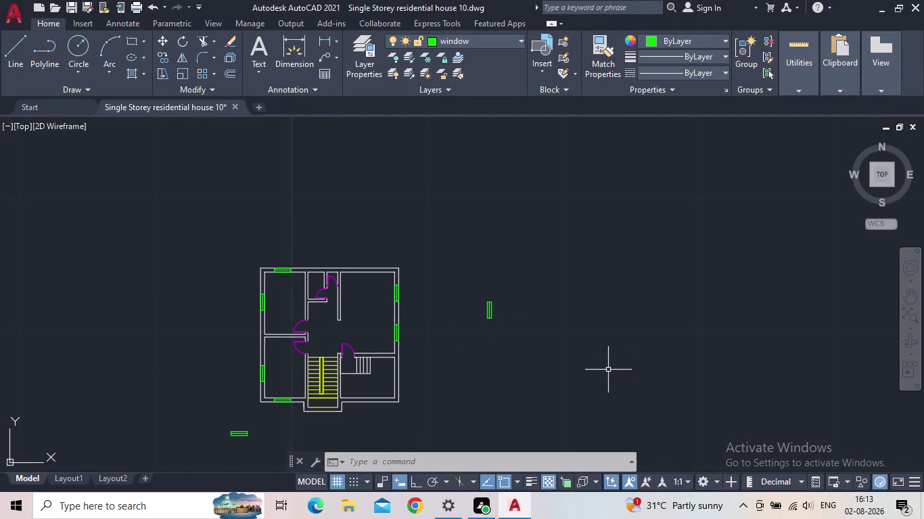
Pan and zoom to centre the house plan and bring the staircase into view.
scroll(down, 3)
middle_drag(611, 362, 646, 292)
scroll(up, 3)
scroll(up, 3)
middle_drag(525, 317, 531, 338)
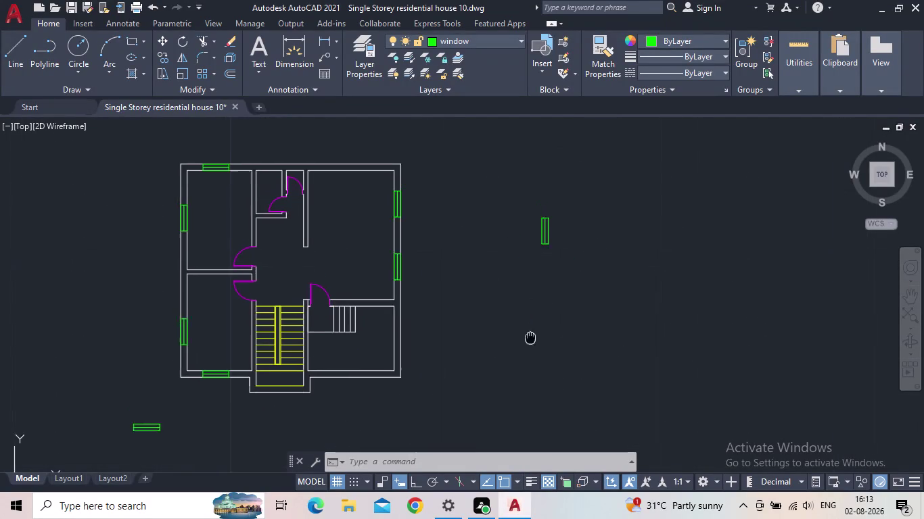
middle_drag(530, 339, 532, 383)
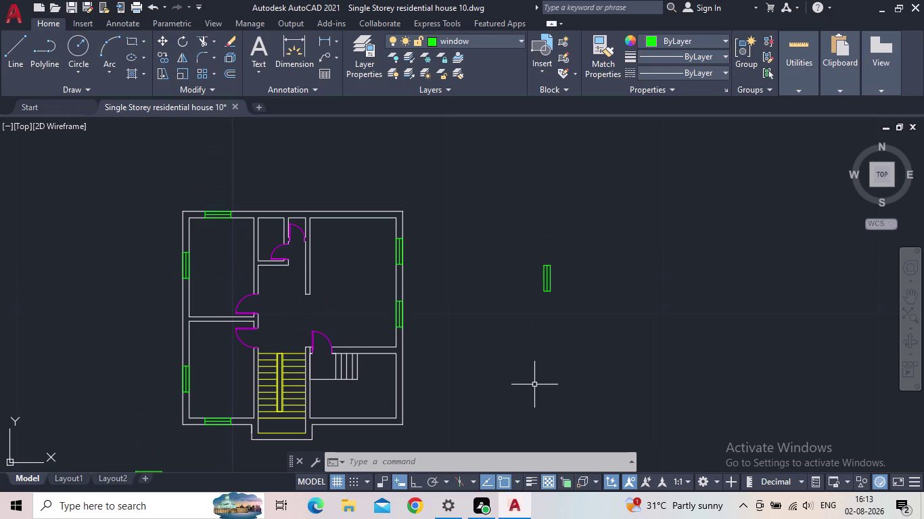
middle_drag(563, 373, 618, 346)
scroll(down, 3)
middle_drag(618, 345, 618, 345)
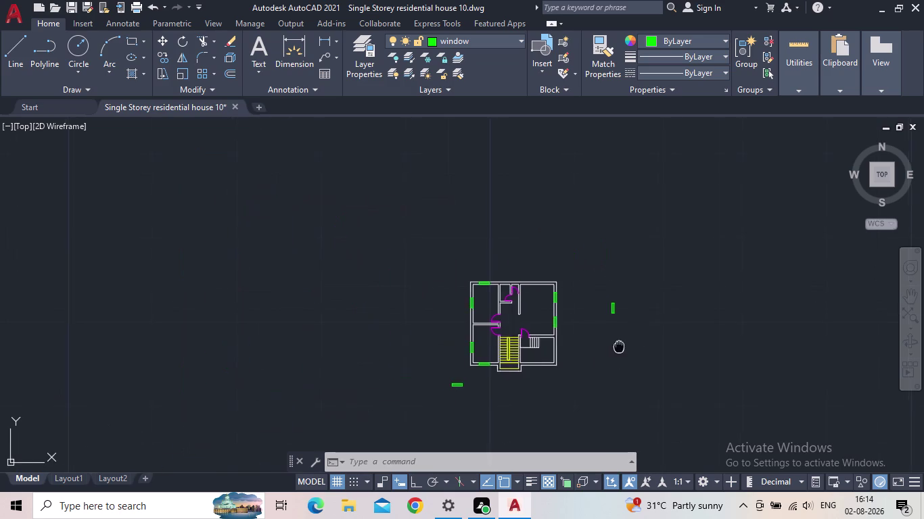
middle_drag(619, 345, 591, 358)
scroll(up, 3)
middle_drag(564, 366, 549, 337)
scroll(up, 3)
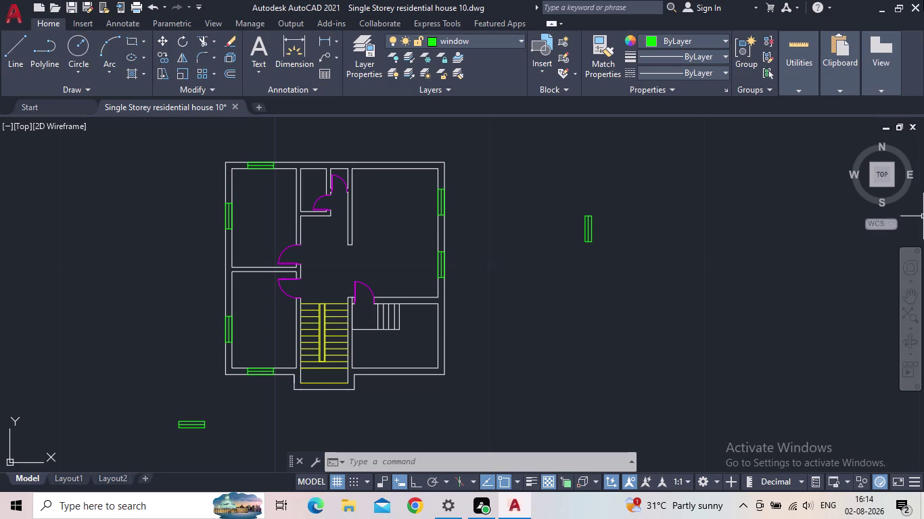
middle_drag(619, 345, 586, 323)
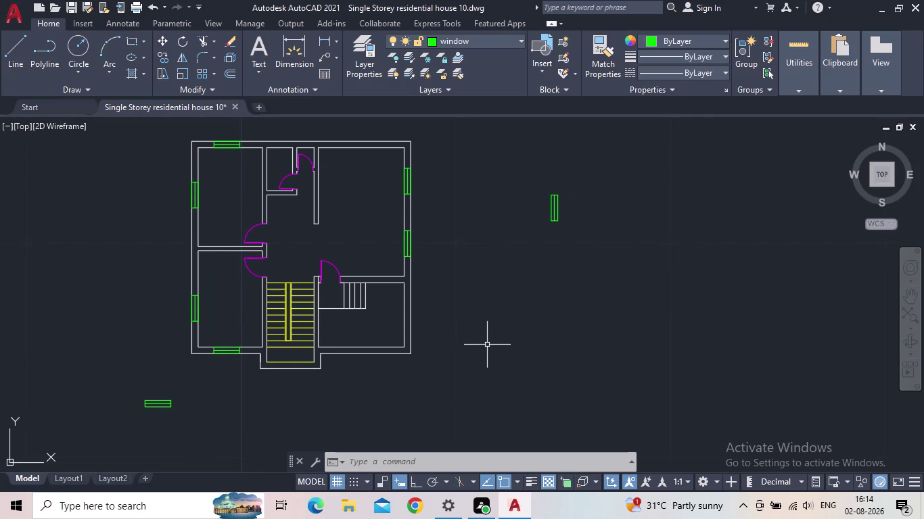
middle_drag(565, 351, 570, 331)
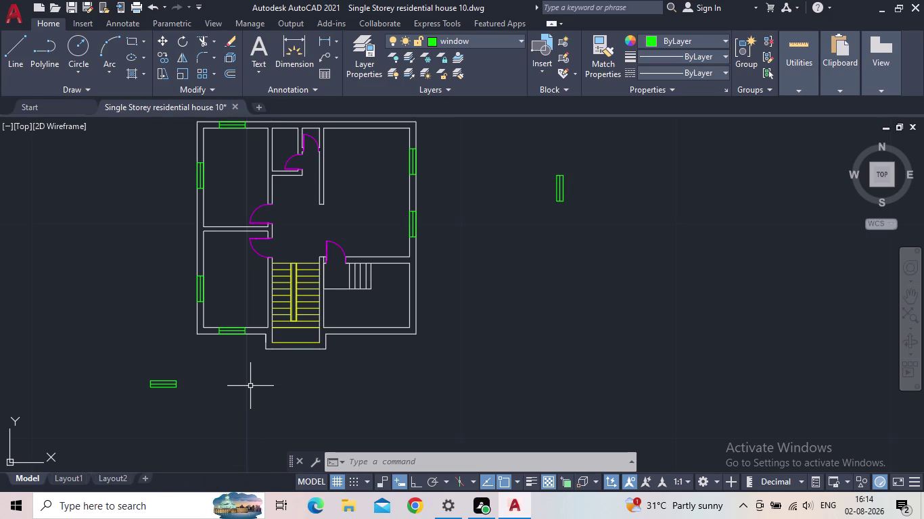
middle_drag(250, 388, 274, 387)
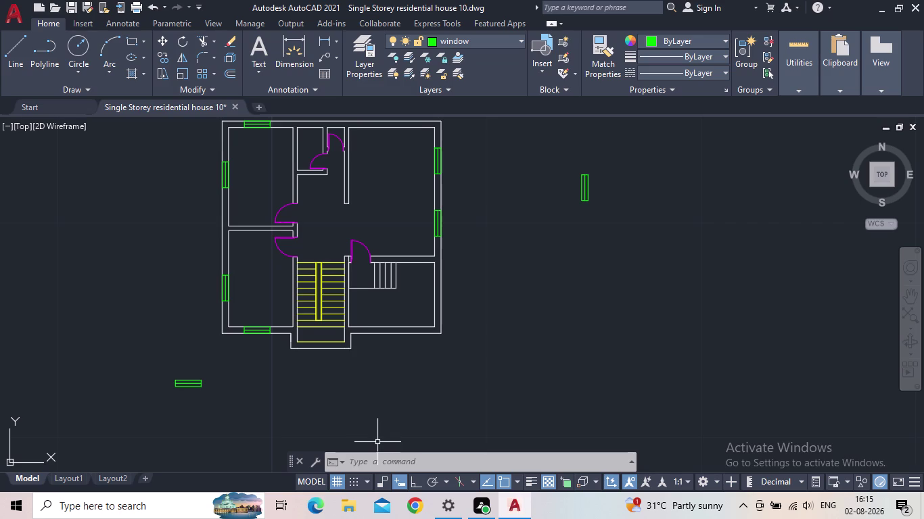
middle_drag(377, 442, 350, 403)
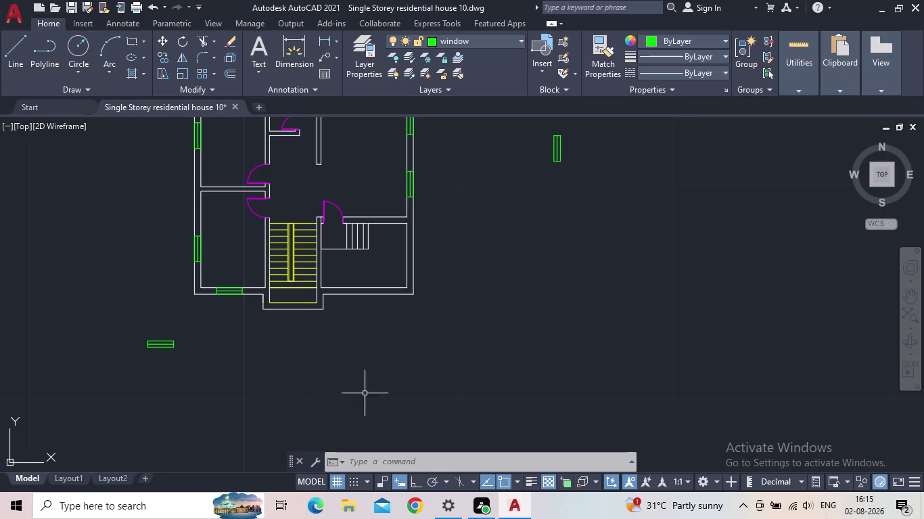
middle_drag(378, 384, 492, 370)
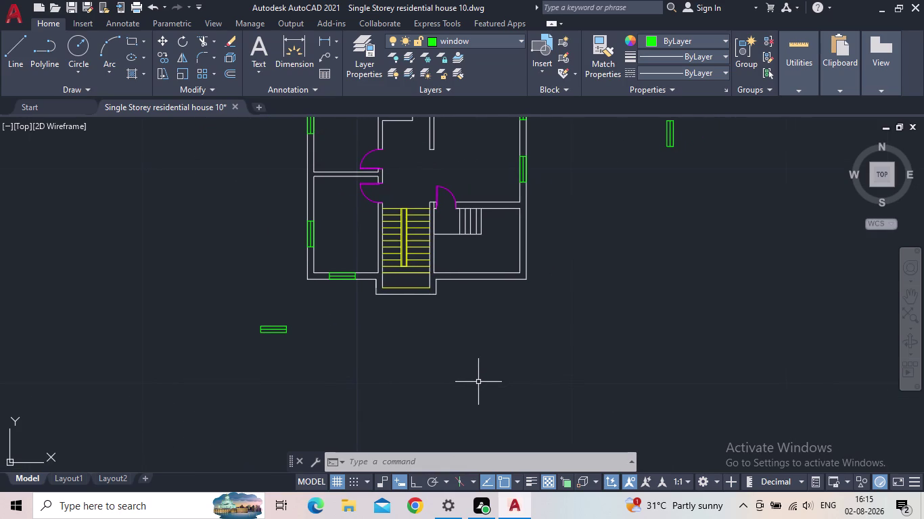
middle_drag(491, 365, 460, 402)
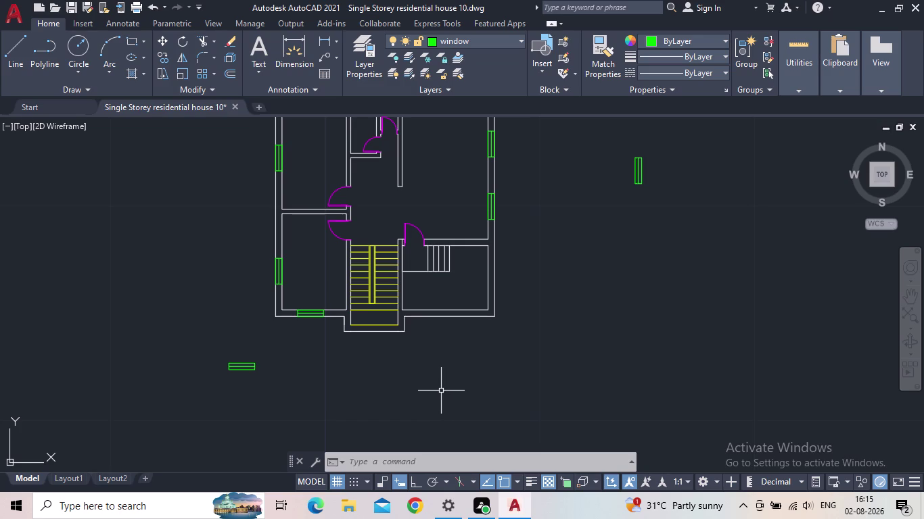
middle_drag(438, 391, 402, 406)
scroll(down, 3)
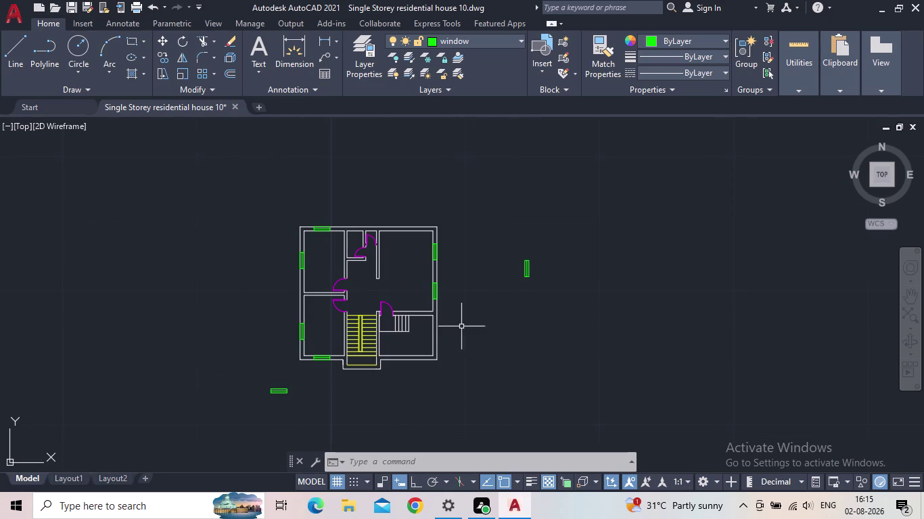
Pan between the staircase, its nearby rooms and the whole house plan.
middle_drag(473, 326, 421, 338)
scroll(up, 3)
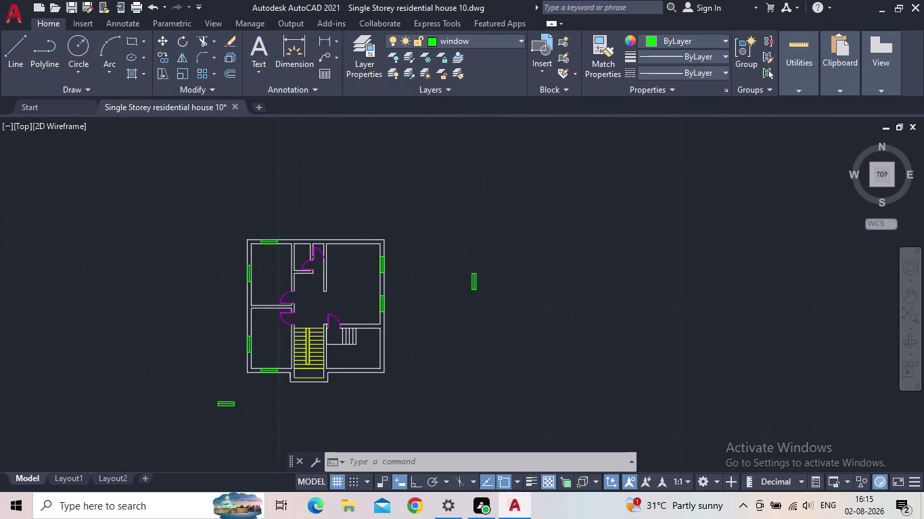
middle_drag(441, 311, 585, 269)
scroll(up, 3)
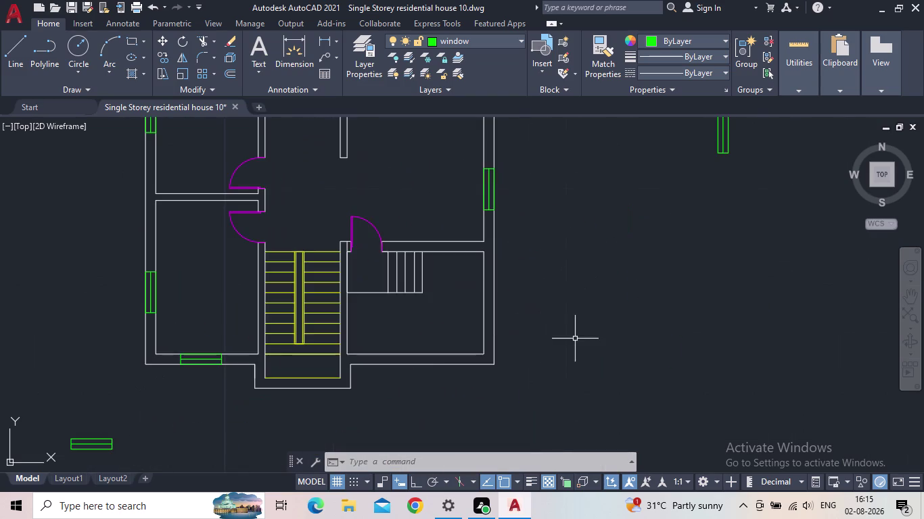
scroll(down, 3)
middle_drag(574, 339, 505, 341)
scroll(up, 3)
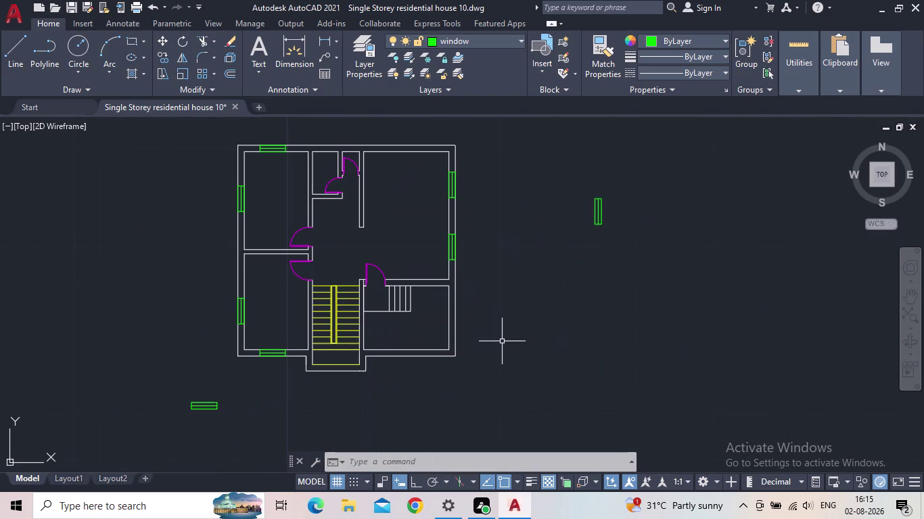
middle_drag(501, 342, 459, 348)
middle_drag(498, 338, 487, 342)
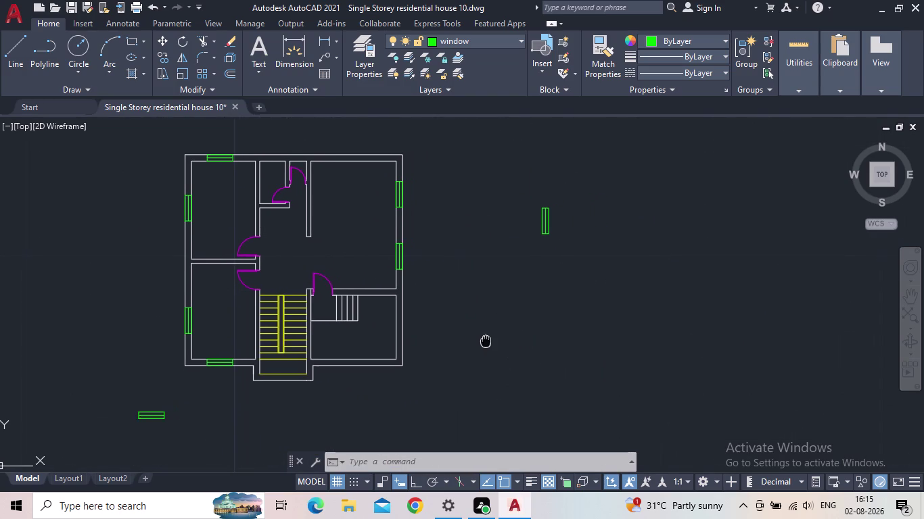
middle_drag(487, 342, 473, 339)
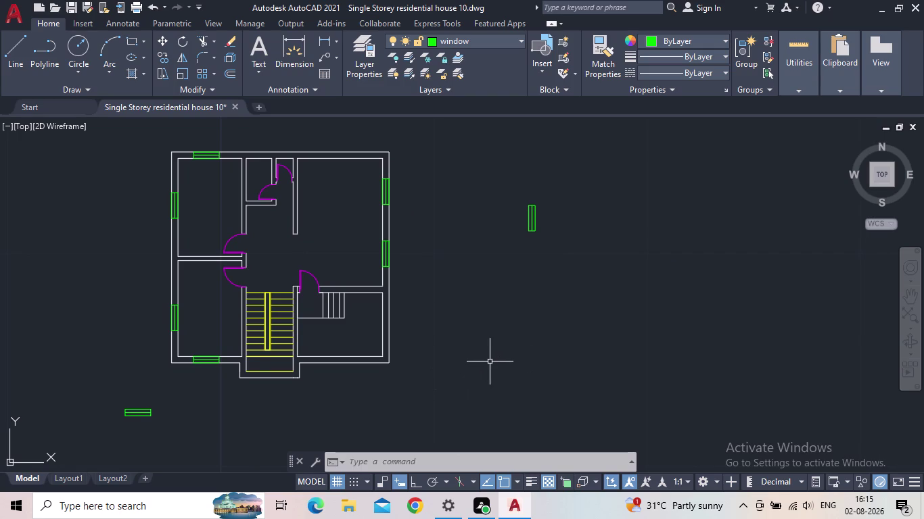
middle_drag(485, 369, 569, 354)
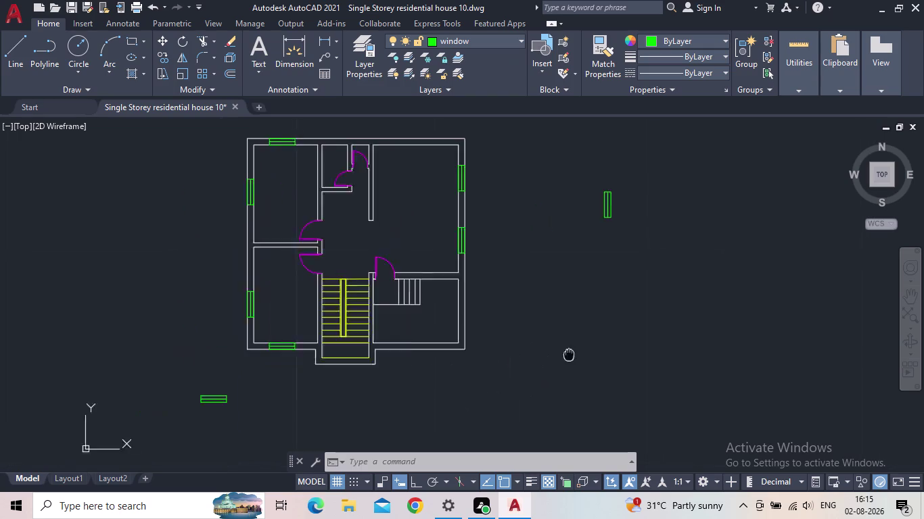
middle_drag(568, 354, 591, 362)
scroll(up, 3)
middle_drag(501, 386, 565, 424)
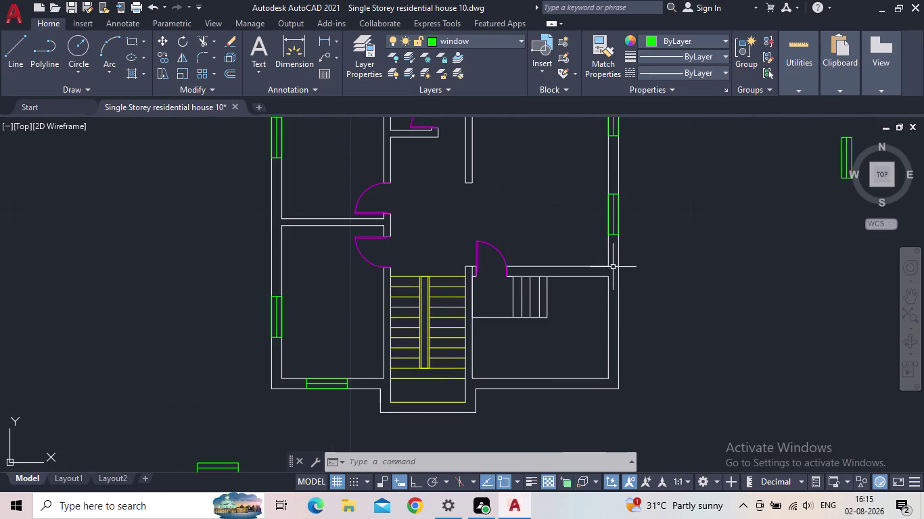
scroll(down, 3)
middle_drag(600, 283, 525, 307)
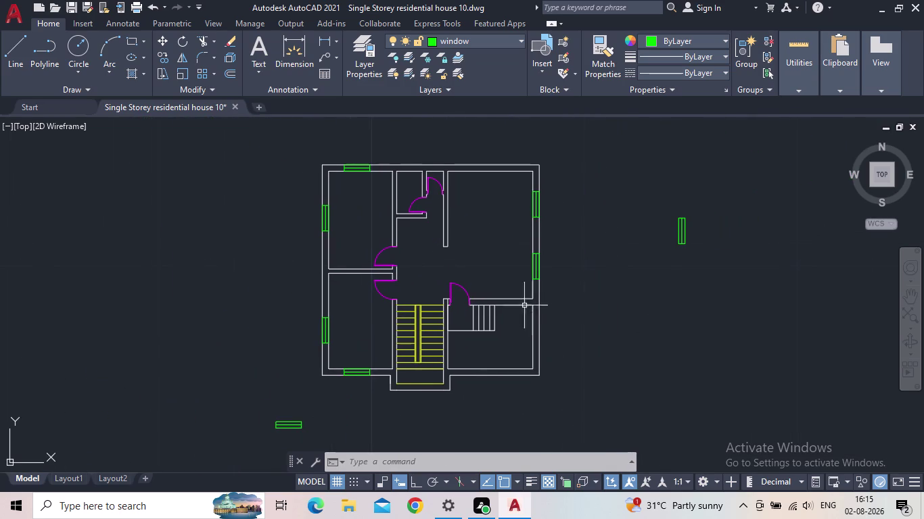
middle_drag(620, 288, 564, 285)
middle_drag(616, 294, 613, 326)
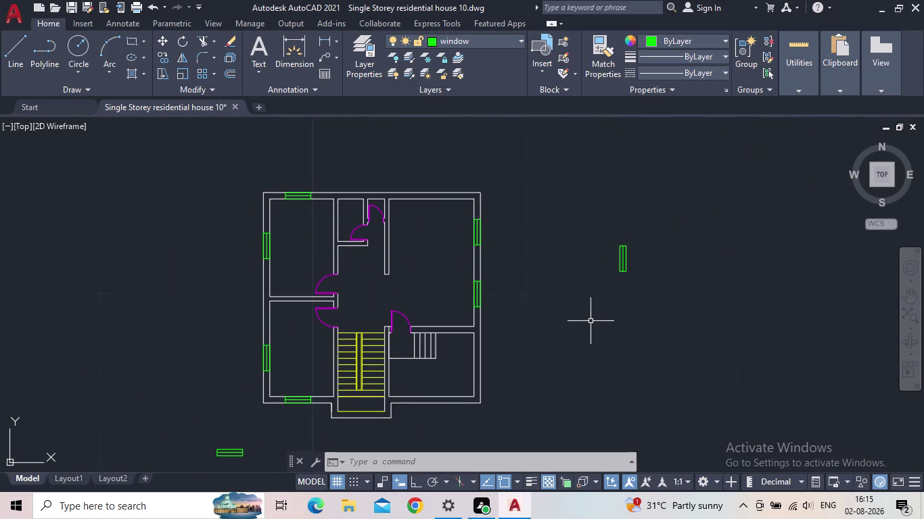
scroll(down, 3)
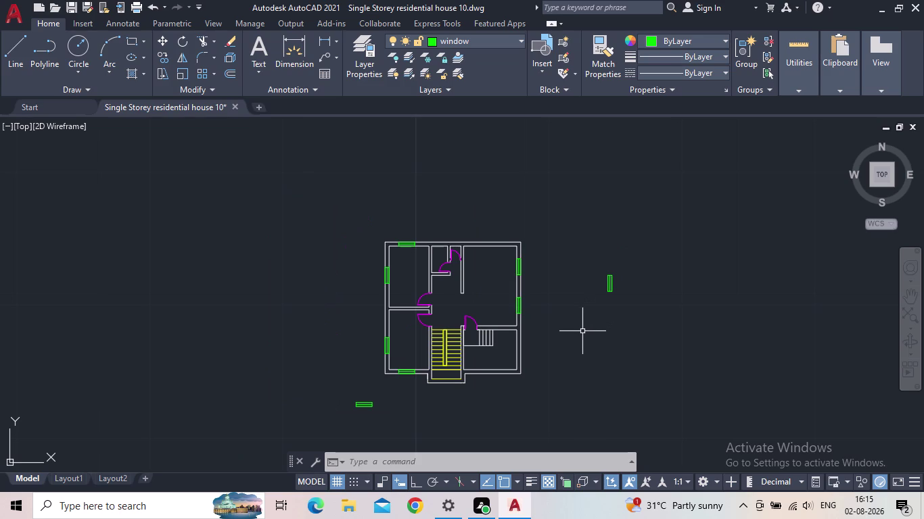
Reposition the view to show empty space beside the plan and start the Rectangle tool.
middle_drag(582, 331, 542, 329)
scroll(up, 3)
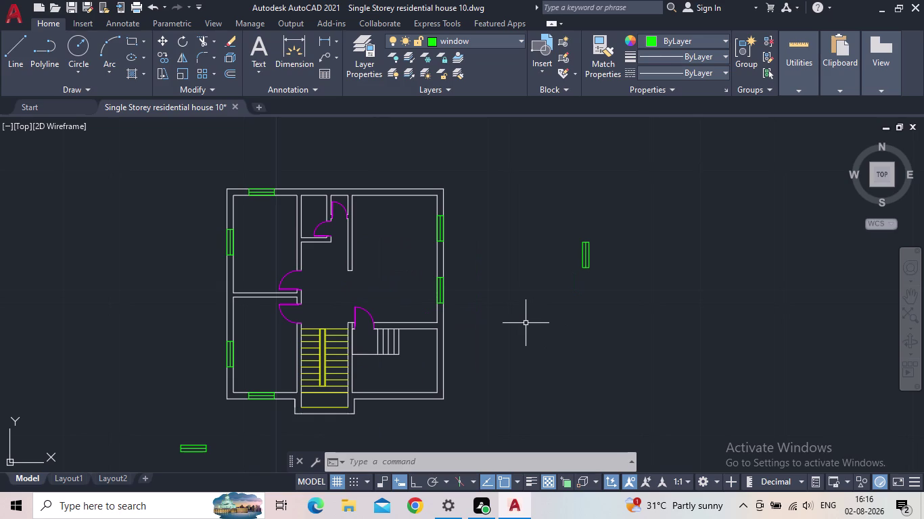
middle_drag(526, 324, 476, 363)
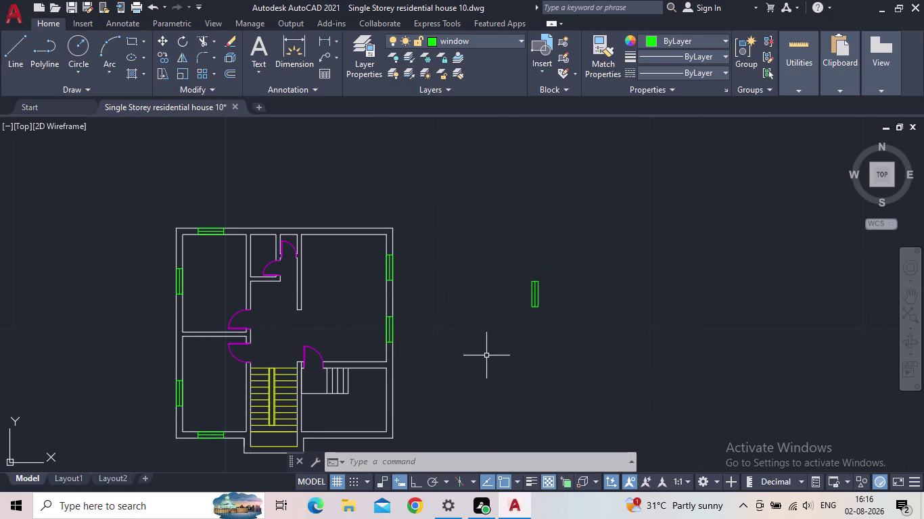
middle_drag(527, 375, 559, 303)
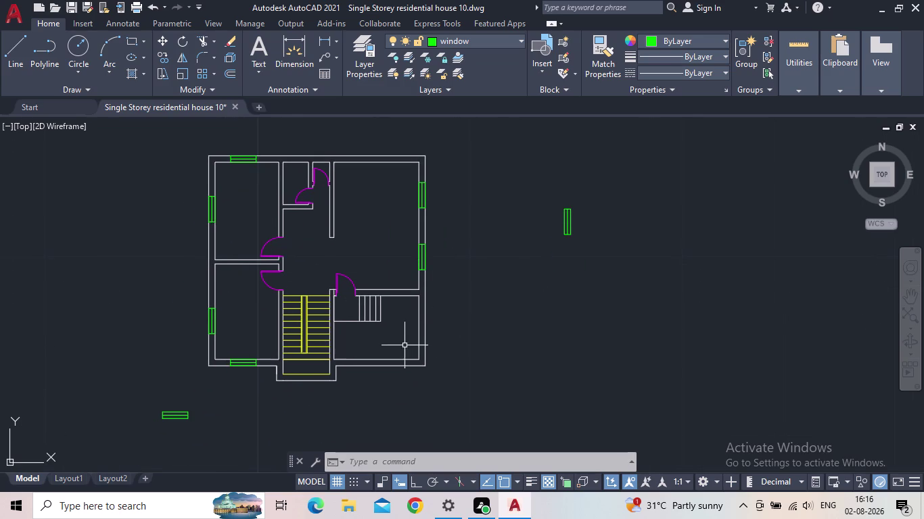
scroll(up, 3)
scroll(up, 3)
middle_drag(393, 343, 460, 298)
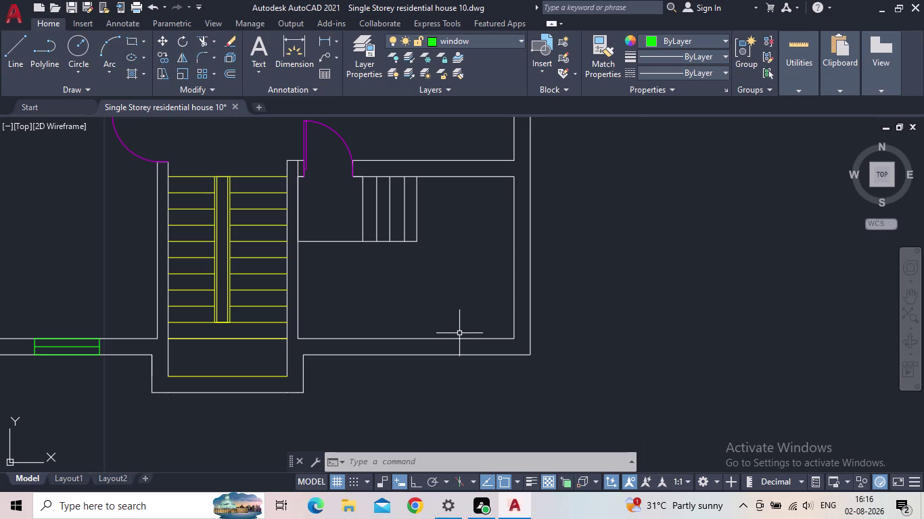
middle_drag(553, 334, 628, 325)
scroll(down, 3)
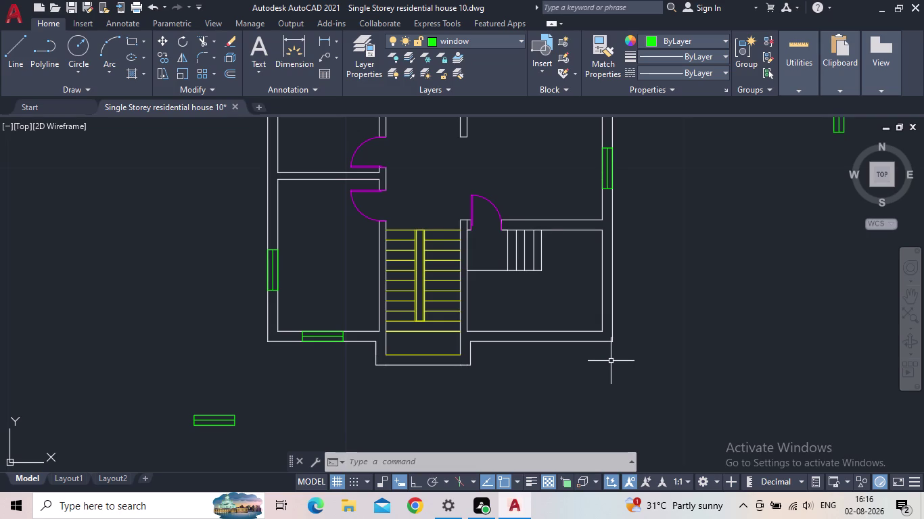
middle_drag(611, 364, 566, 381)
scroll(down, 3)
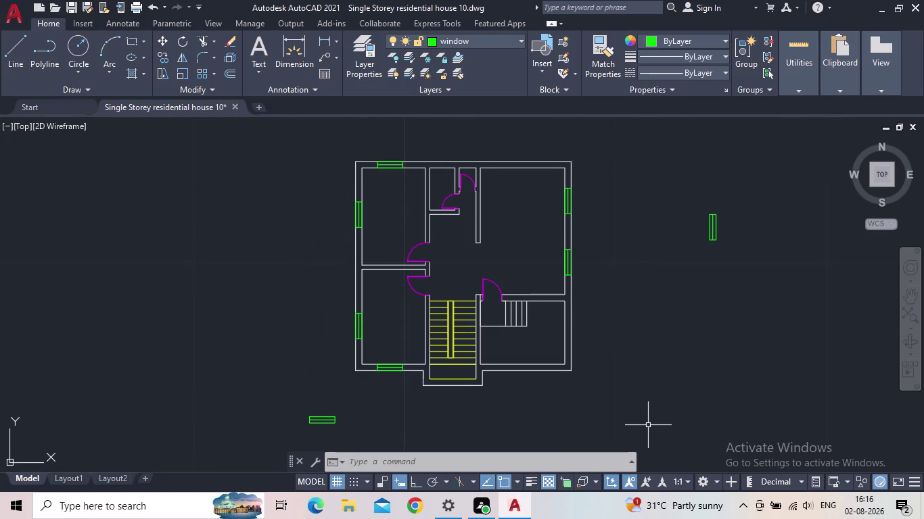
middle_drag(645, 424, 612, 377)
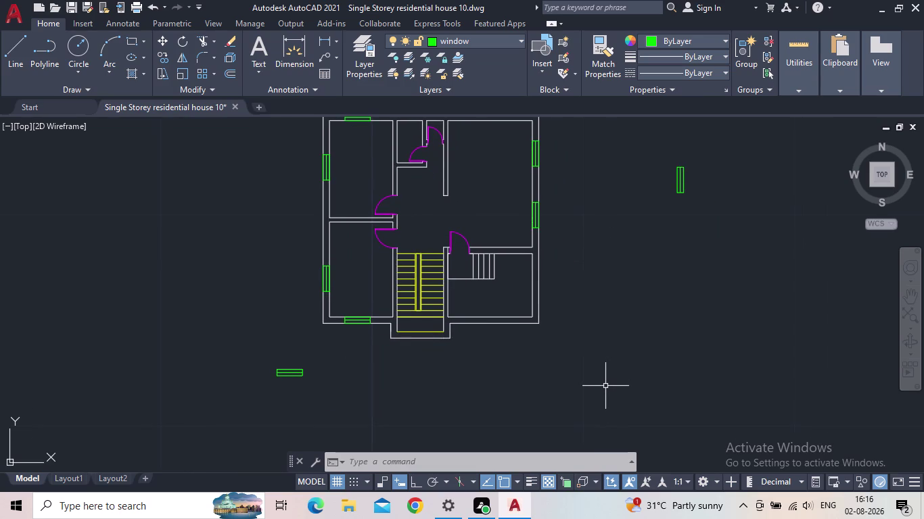
middle_drag(607, 386, 605, 368)
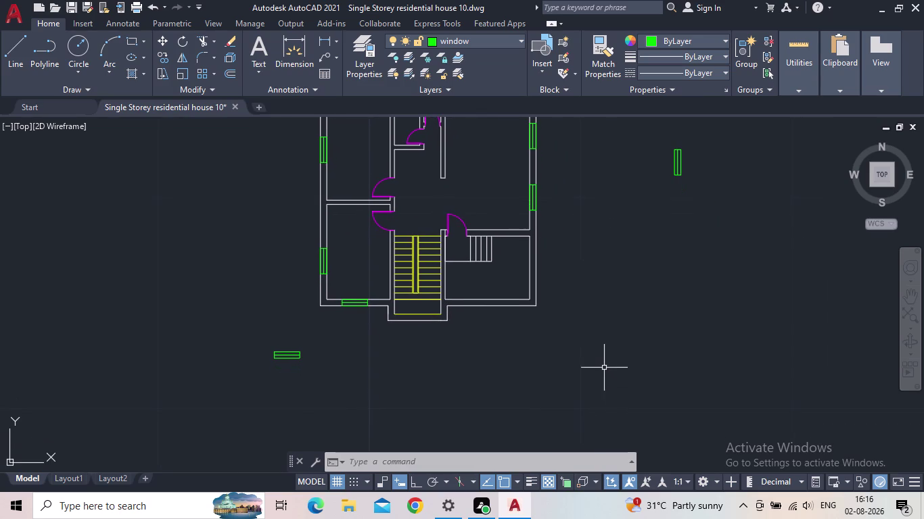
middle_drag(673, 404, 524, 394)
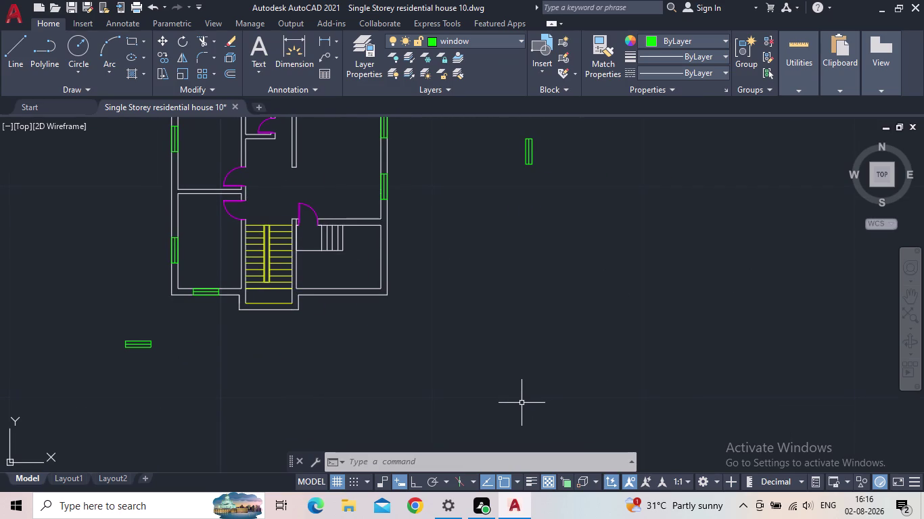
middle_drag(521, 404, 500, 418)
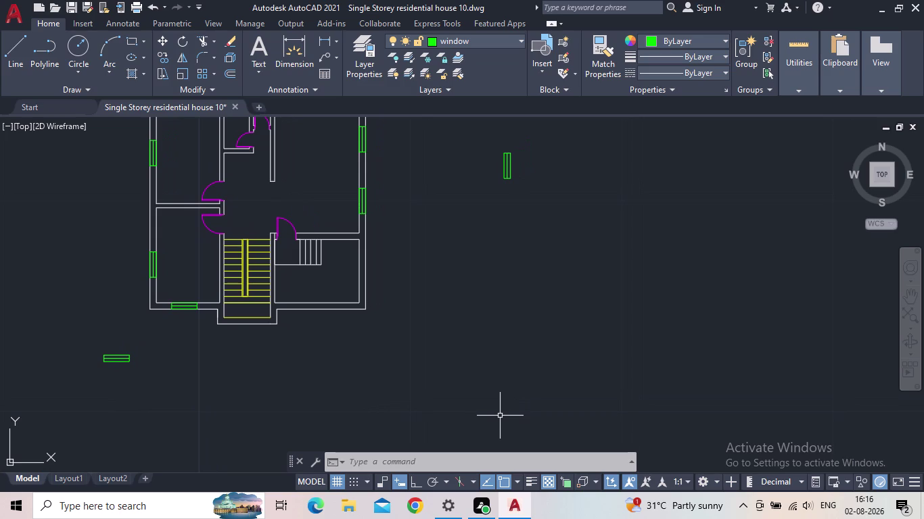
middle_drag(497, 417, 464, 425)
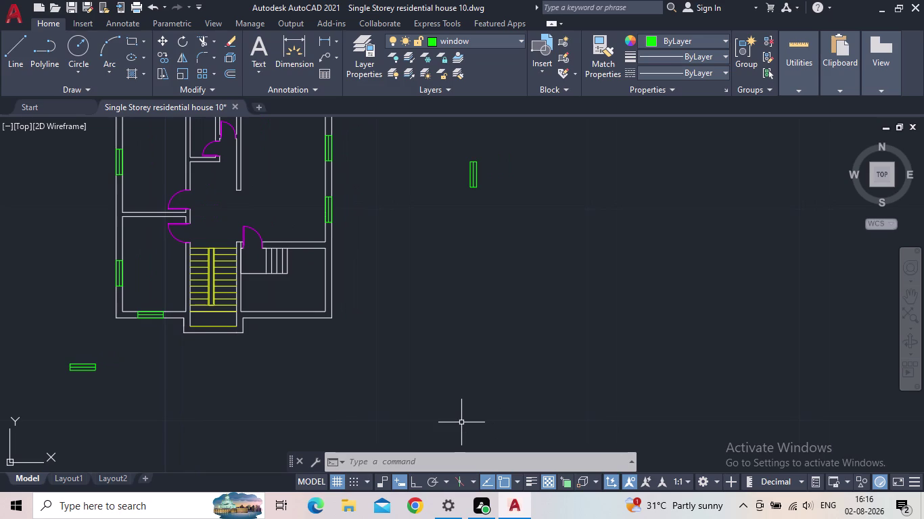
middle_drag(462, 429, 432, 450)
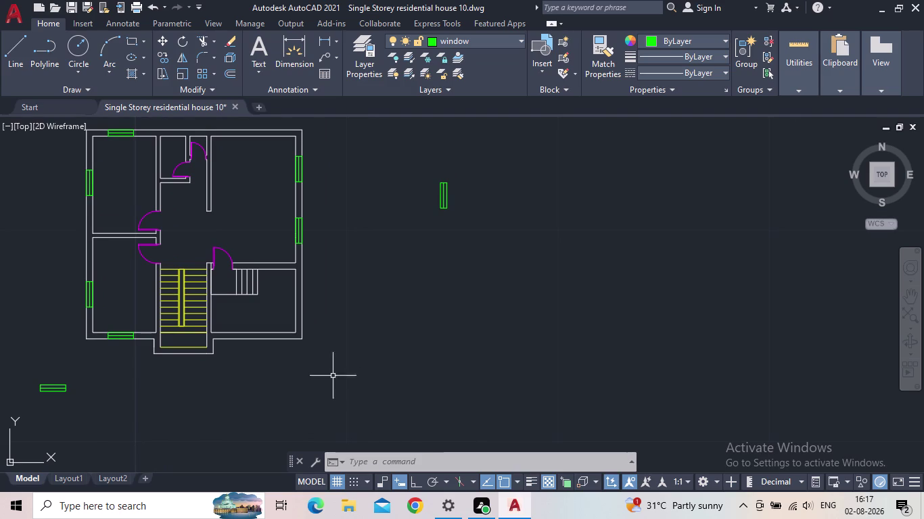
middle_drag(330, 380, 376, 376)
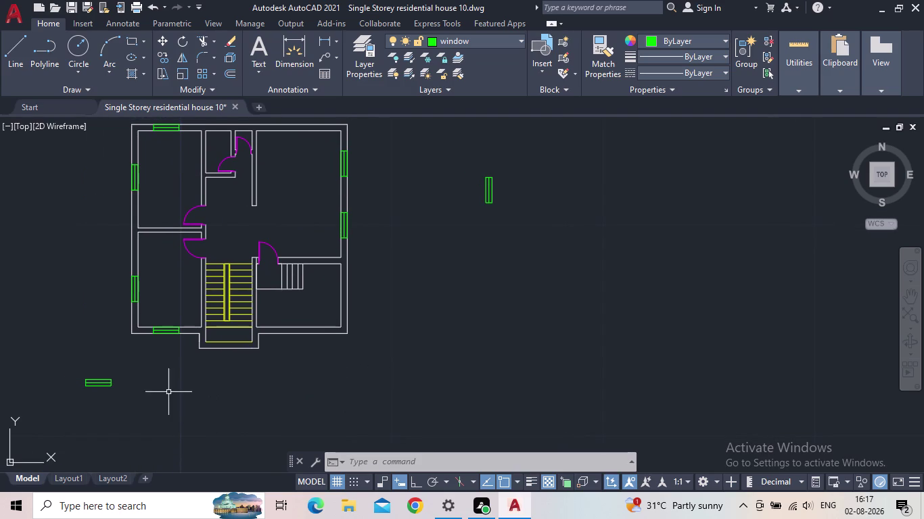
middle_drag(167, 392, 182, 437)
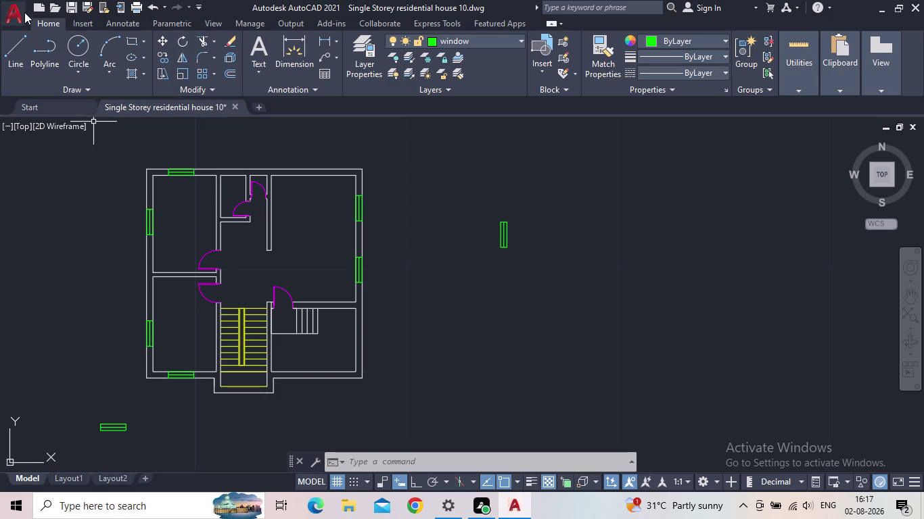
click(134, 42)
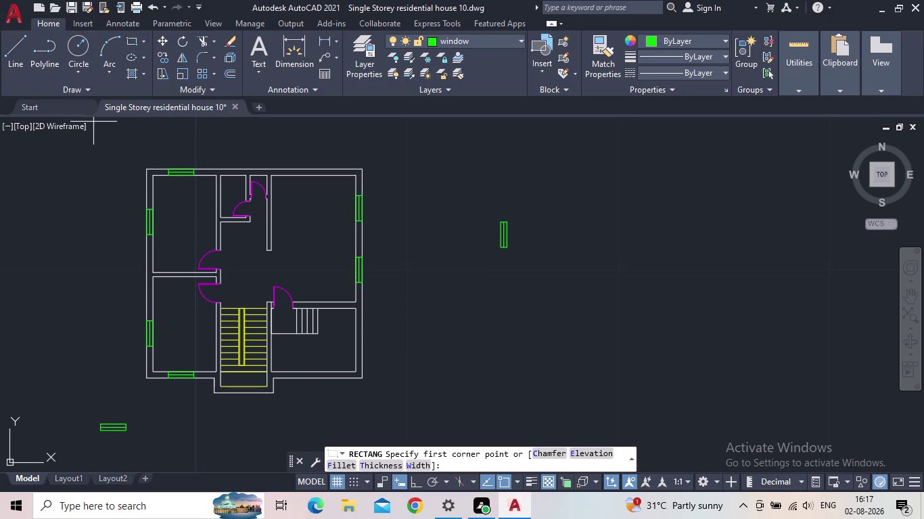
Draw a 0.30 by 0.60 rectangle beside the house plan.
click(472, 269)
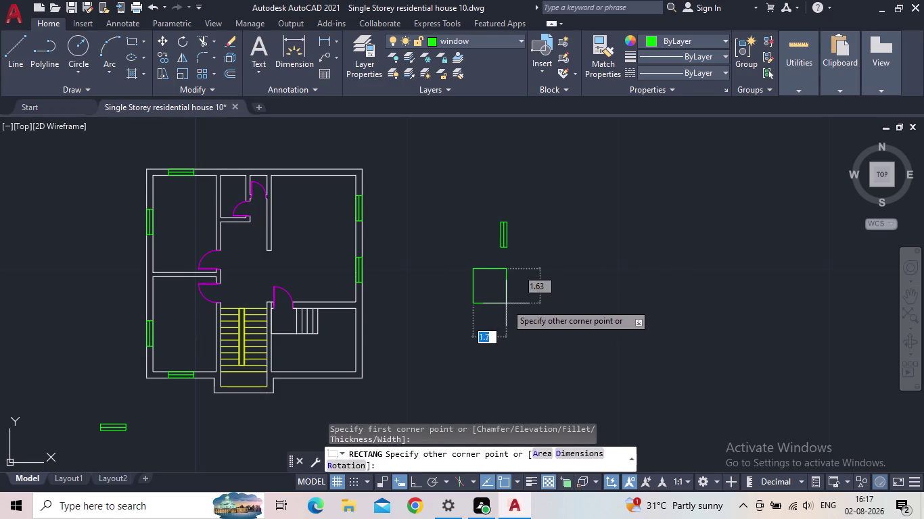
middle_drag(506, 303, 461, 285)
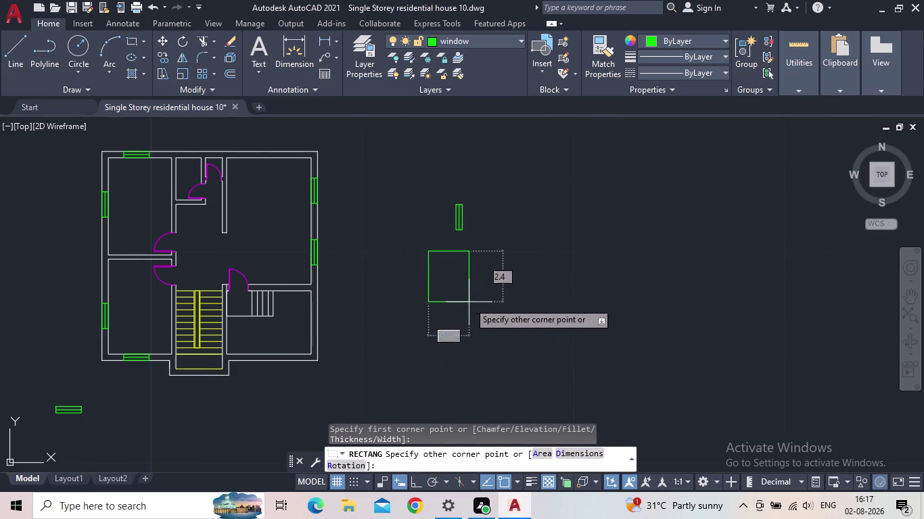
key(d)
key(Return)
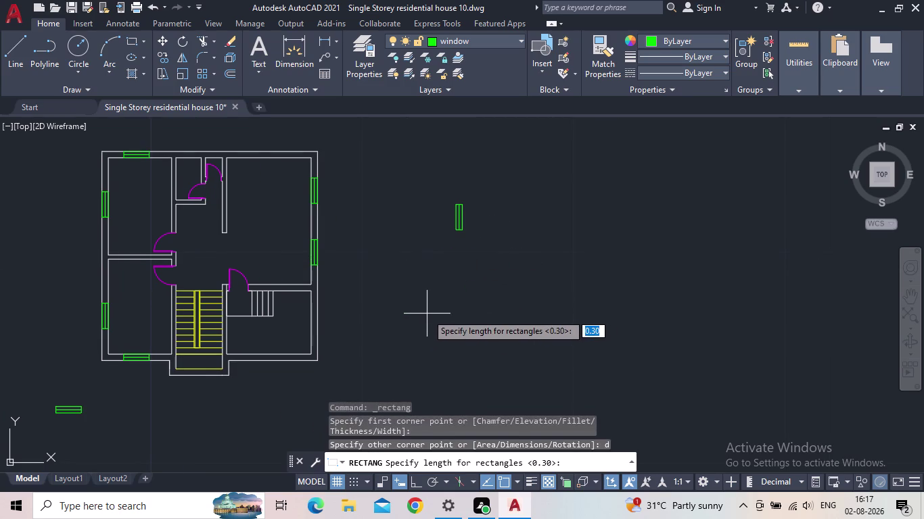
text(0.3)
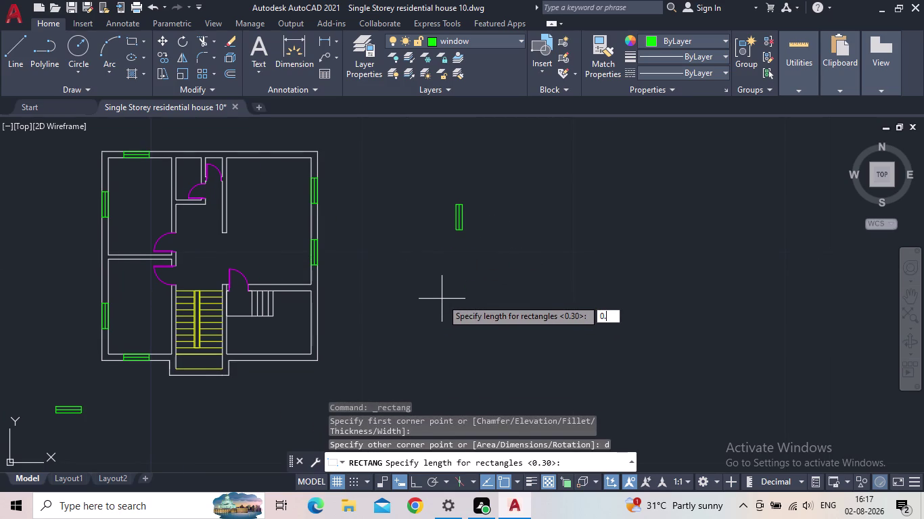
text(0)
key(Return)
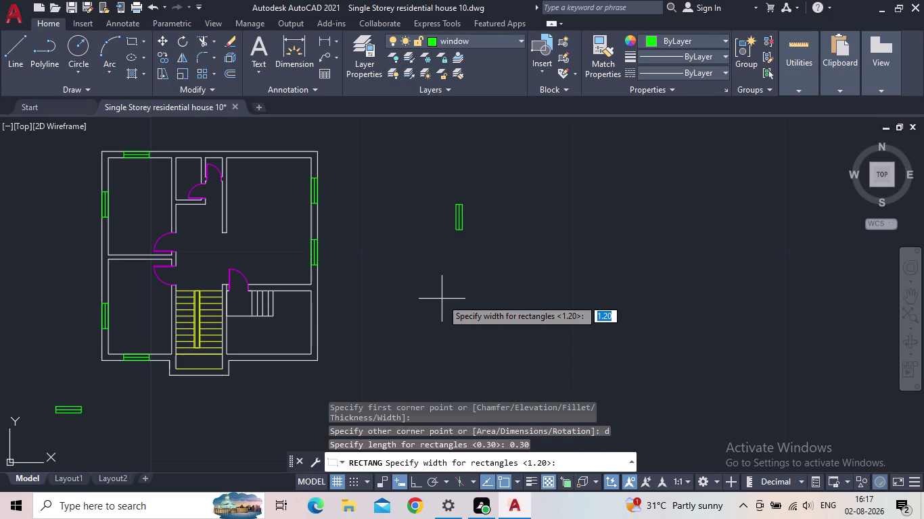
text(0.60)
key(Return)
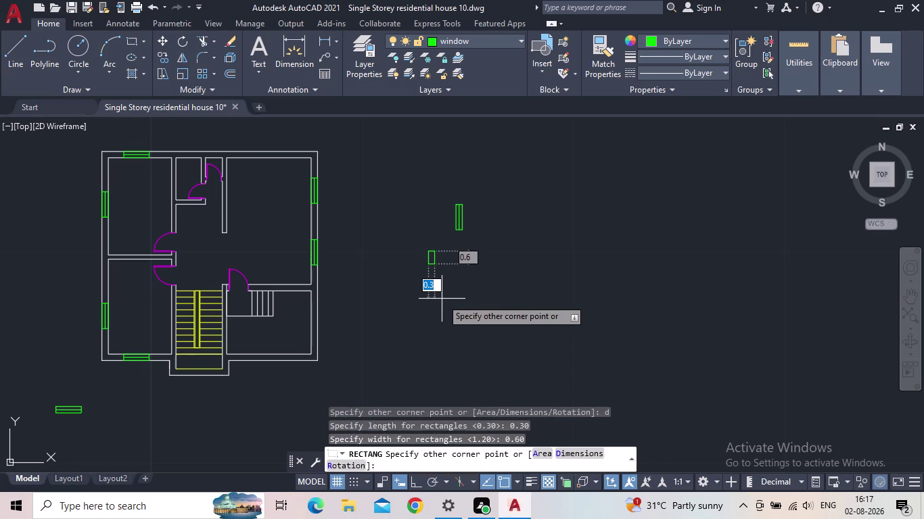
click(431, 306)
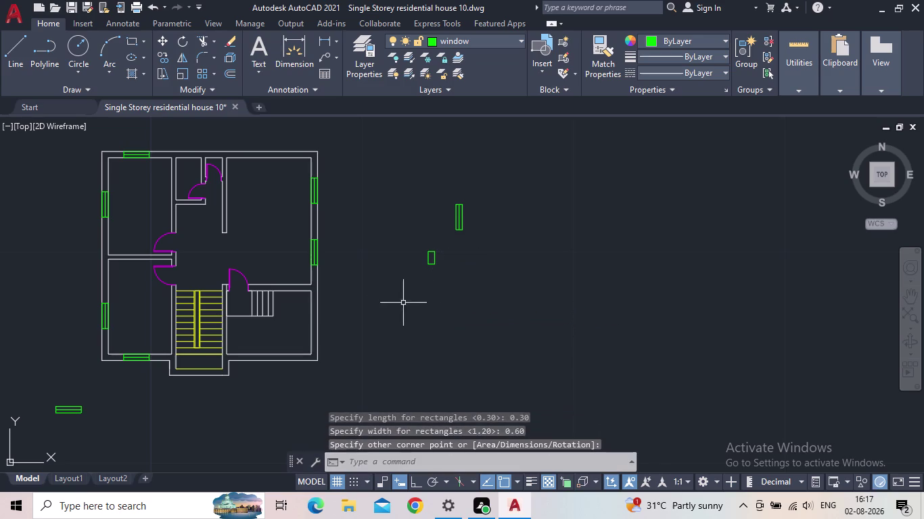
key(Escape)
Cancel the extra inner rectangle and delete the stray shape.
scroll(up, 3)
key(space)
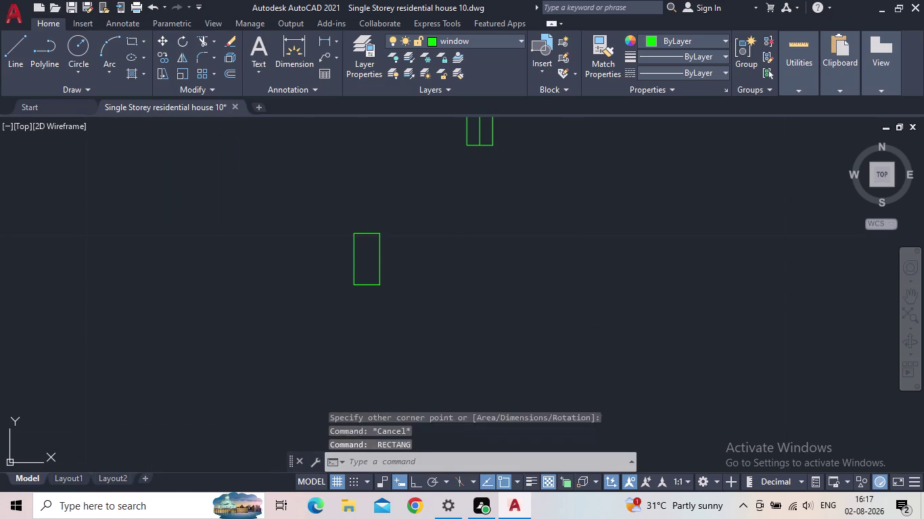
drag(363, 235, 366, 243)
click(366, 288)
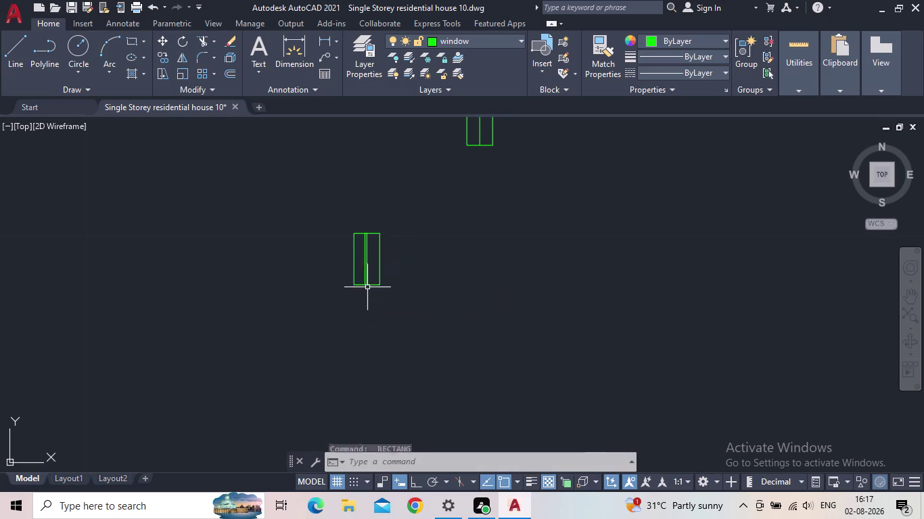
key(Escape)
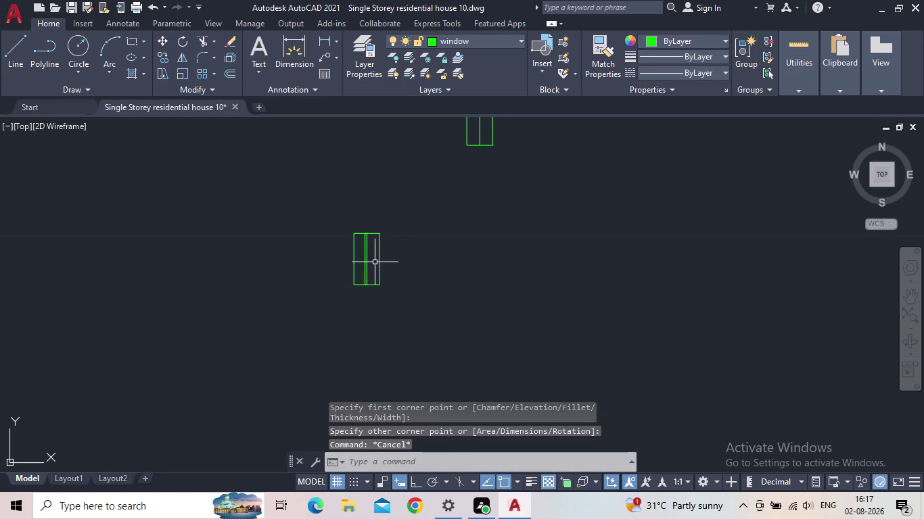
click(373, 263)
click(363, 265)
key(Delete)
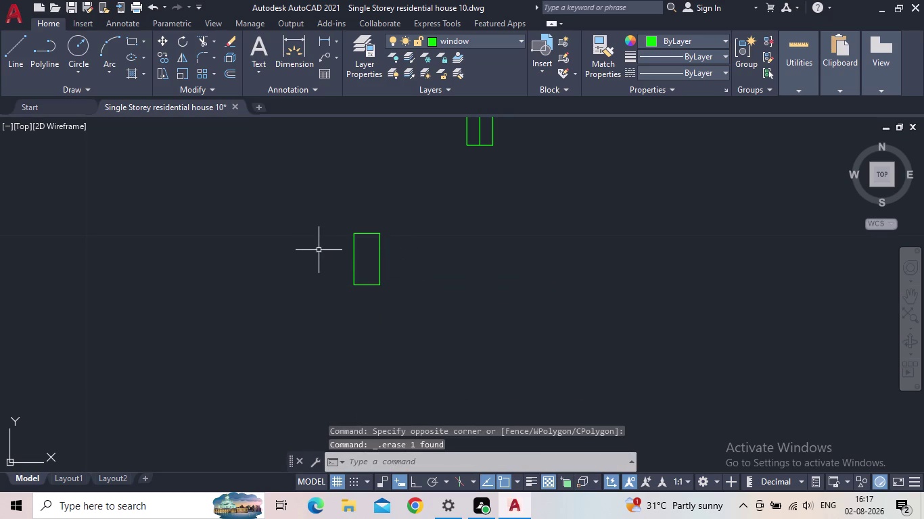
Draw a line from the rectangle's top midpoint to its bottom midpoint.
key(l)
key(Return)
click(369, 233)
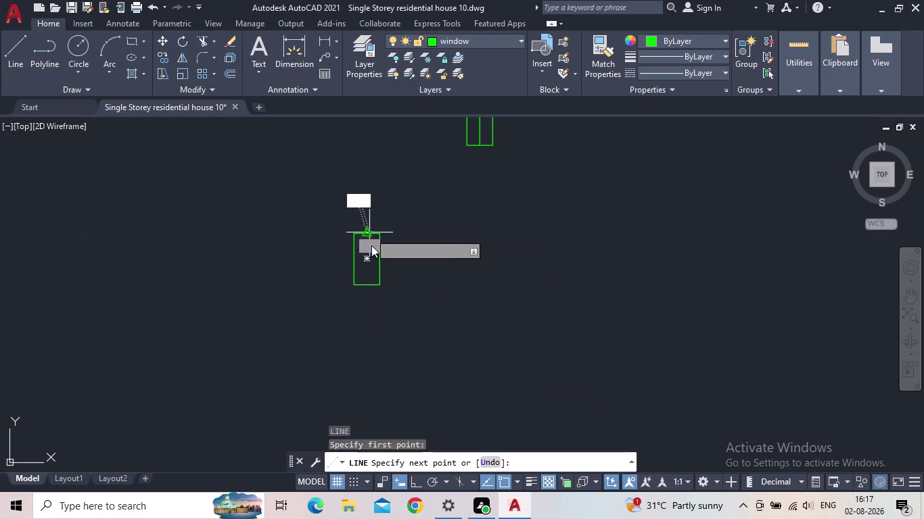
click(363, 285)
key(Escape)
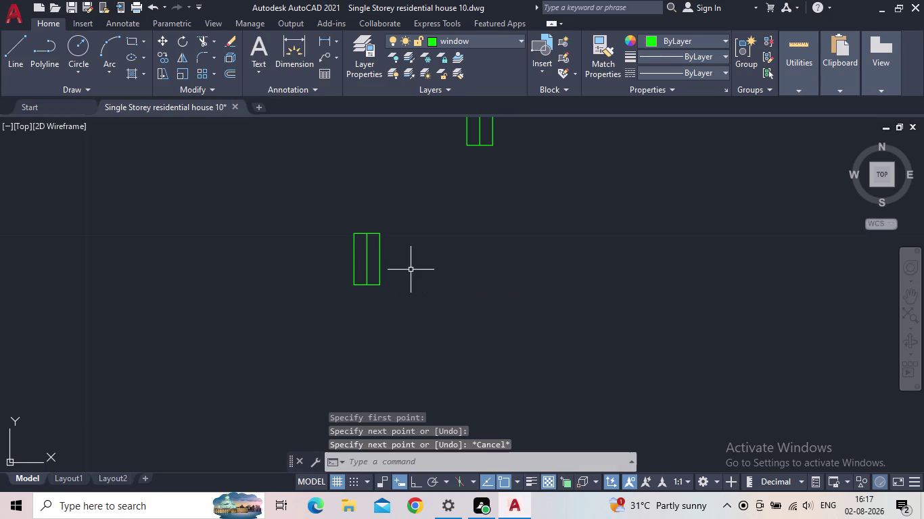
Select the split rectangle and start the ROTATE command on it.
drag(405, 262, 382, 262)
click(317, 247)
scroll(up, 3)
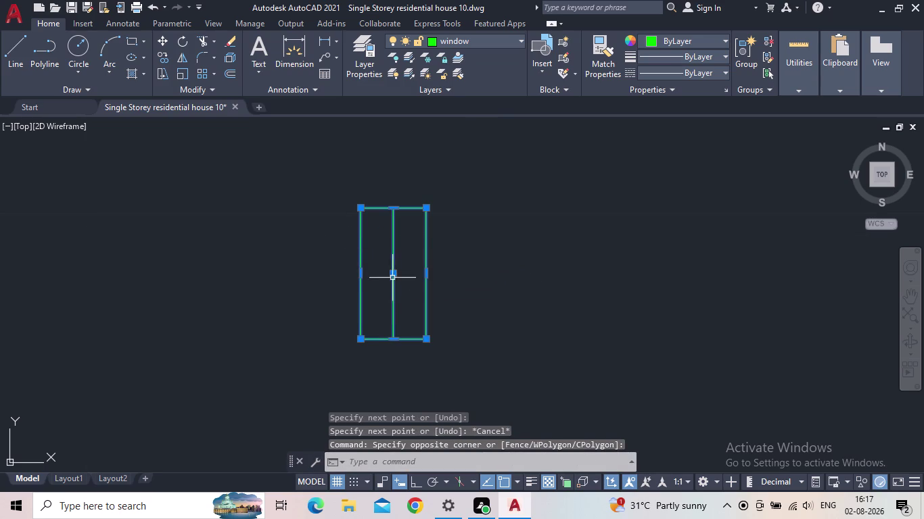
key(r)
key(o)
key(Return)
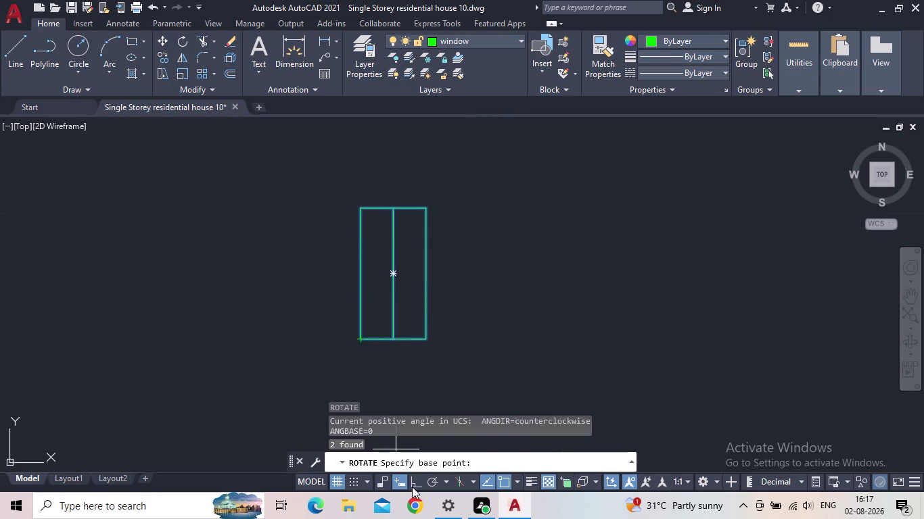
Rotate the window shape 90 degrees about its lower-left corner.
click(413, 485)
click(359, 341)
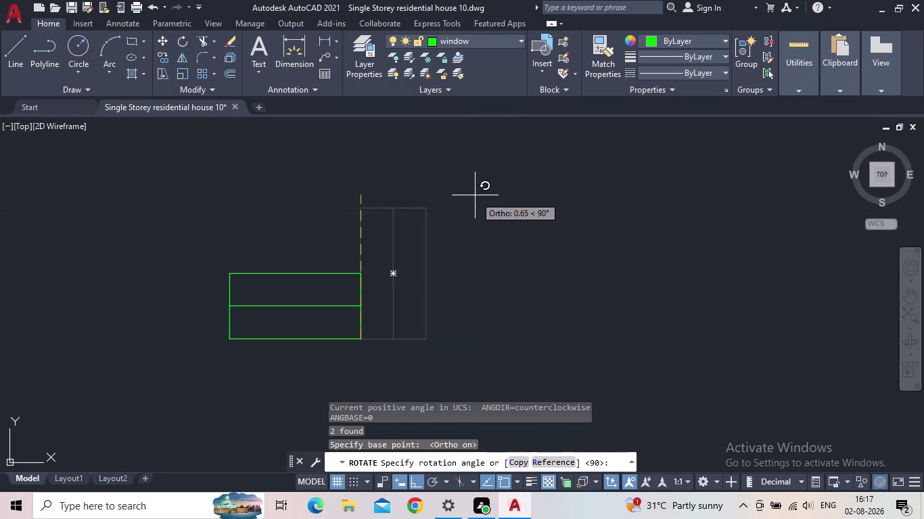
click(362, 167)
key(Escape)
Reselect the rotated window shape and start copying it with CO.
scroll(down, 3)
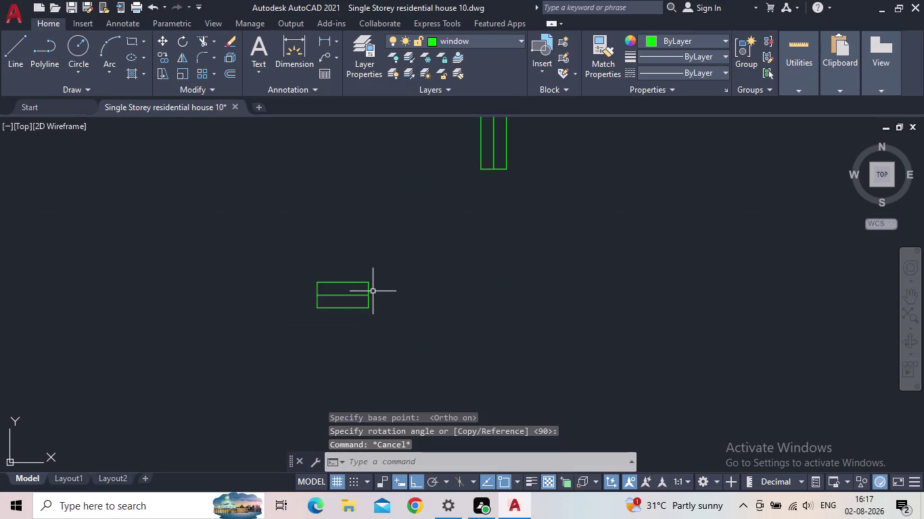
scroll(down, 3)
middle_drag(389, 319, 526, 349)
drag(530, 360, 510, 345)
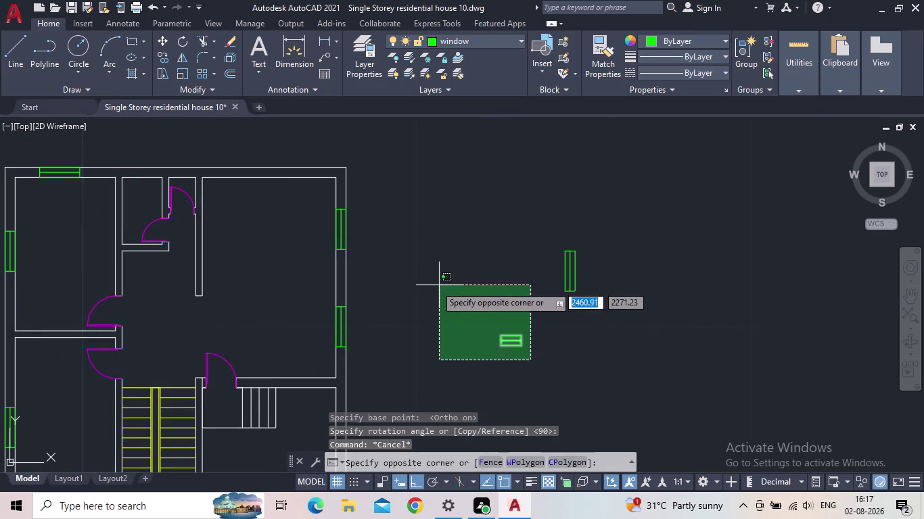
click(434, 286)
scroll(up, 3)
key(c)
key(o)
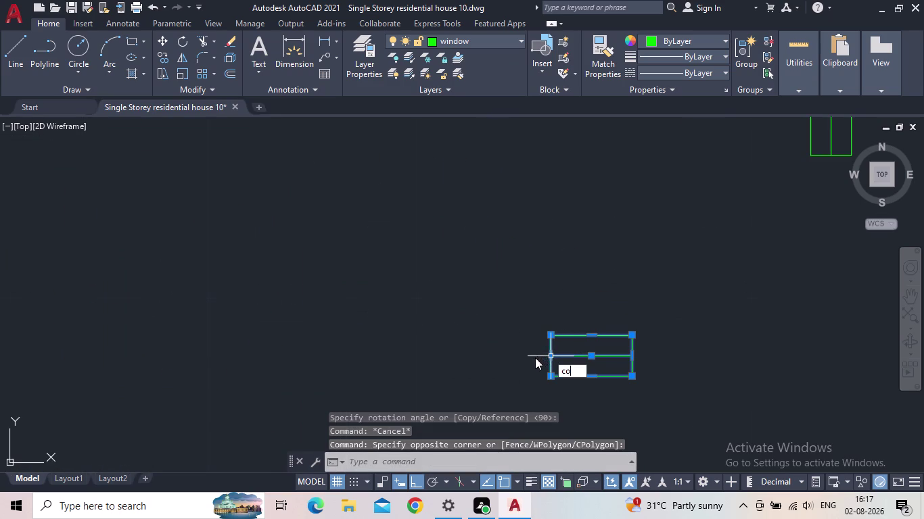
key(Return)
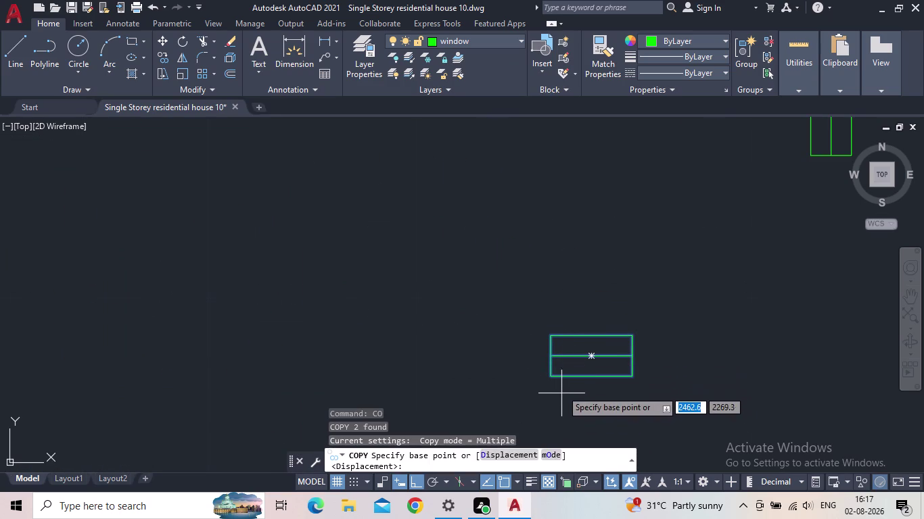
Copy the window from its lower-left corner onto the wall above the door.
drag(551, 379, 545, 375)
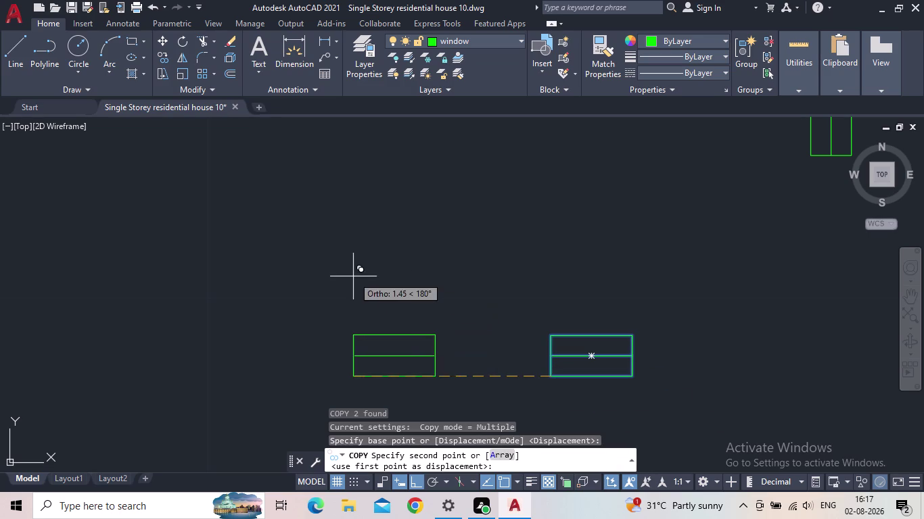
click(416, 480)
middle_drag(297, 156, 326, 199)
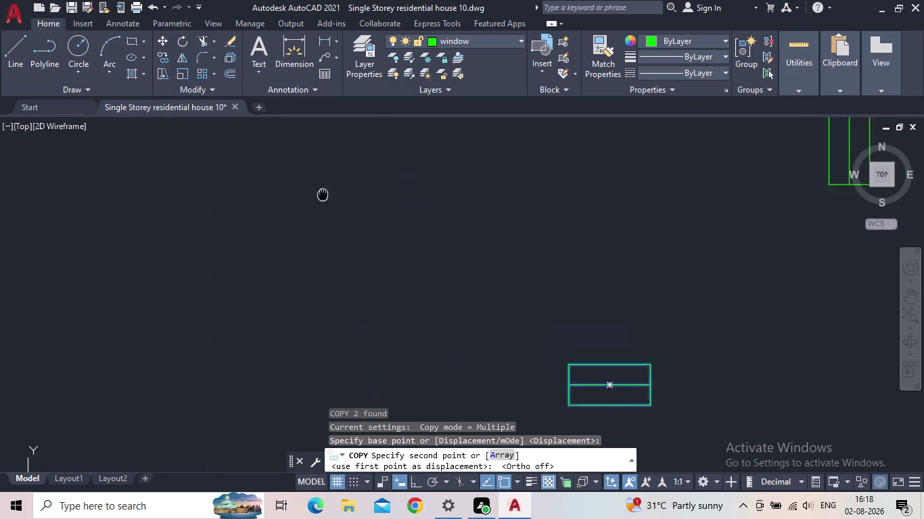
middle_drag(326, 199, 395, 273)
scroll(down, 3)
middle_drag(382, 257, 531, 266)
scroll(up, 3)
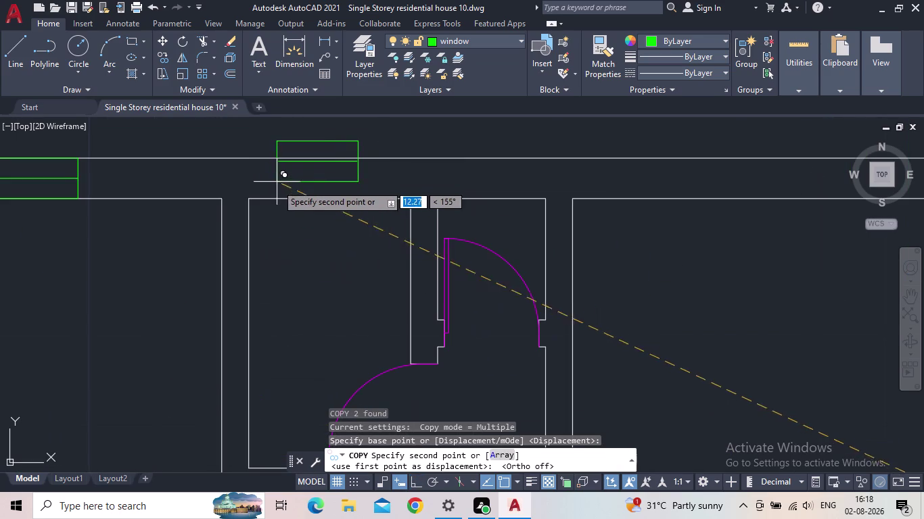
scroll(up, 3)
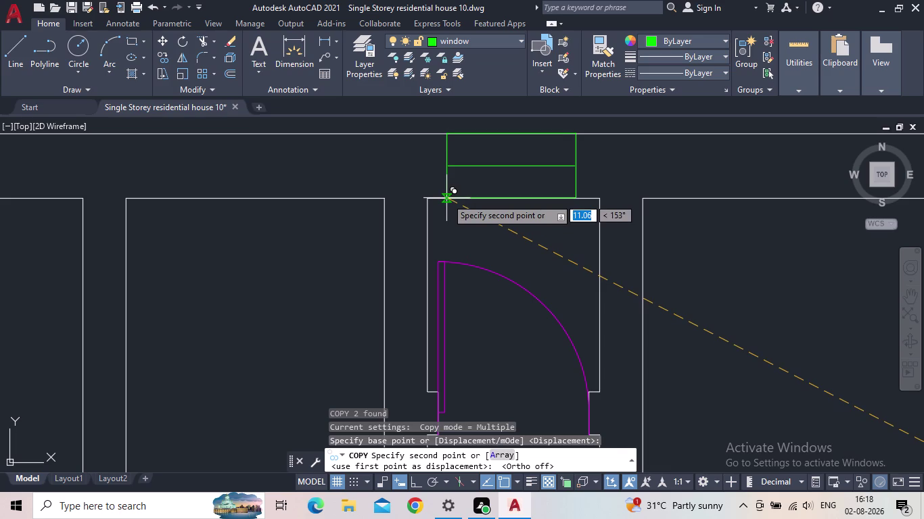
click(447, 198)
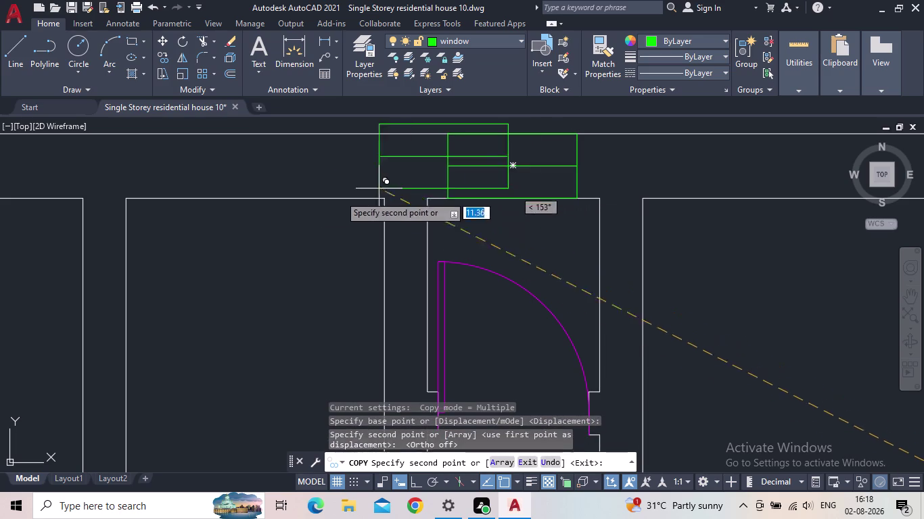
Place another window copy on the top wall, then end copying.
scroll(down, 3)
middle_drag(190, 210, 296, 231)
scroll(up, 3)
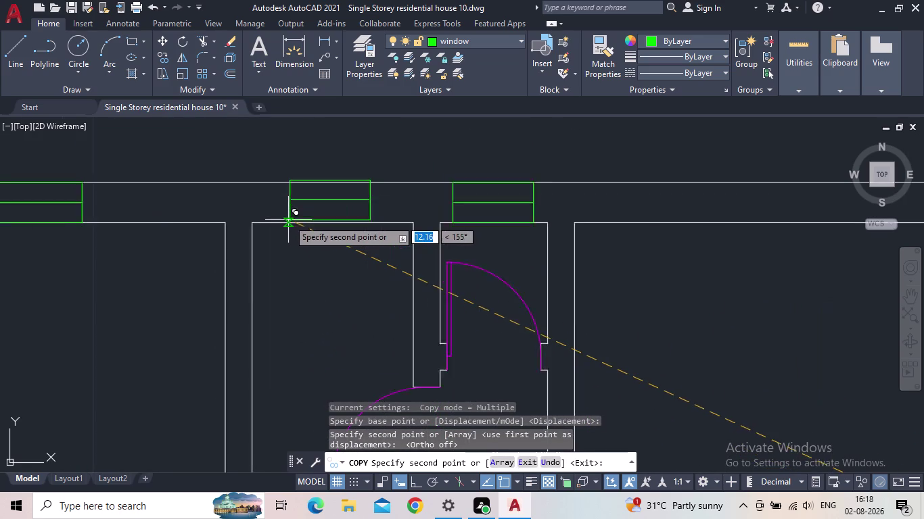
scroll(up, 3)
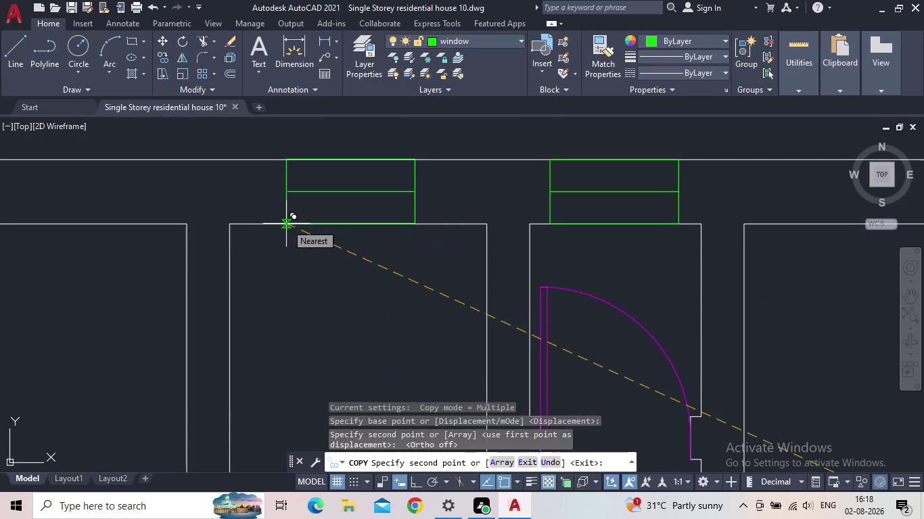
click(286, 224)
scroll(down, 3)
middle_drag(307, 276, 290, 221)
scroll(down, 3)
middle_drag(434, 281, 401, 215)
scroll(down, 3)
middle_drag(415, 282, 388, 189)
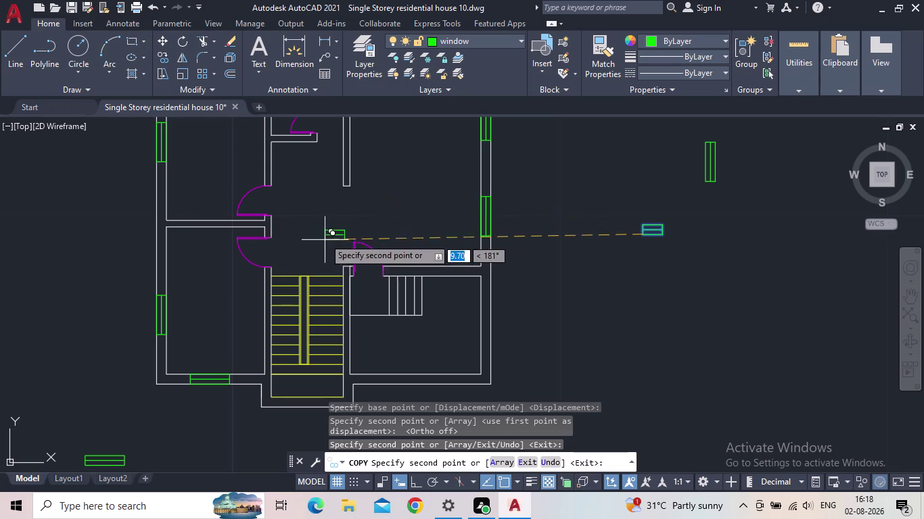
key(Escape)
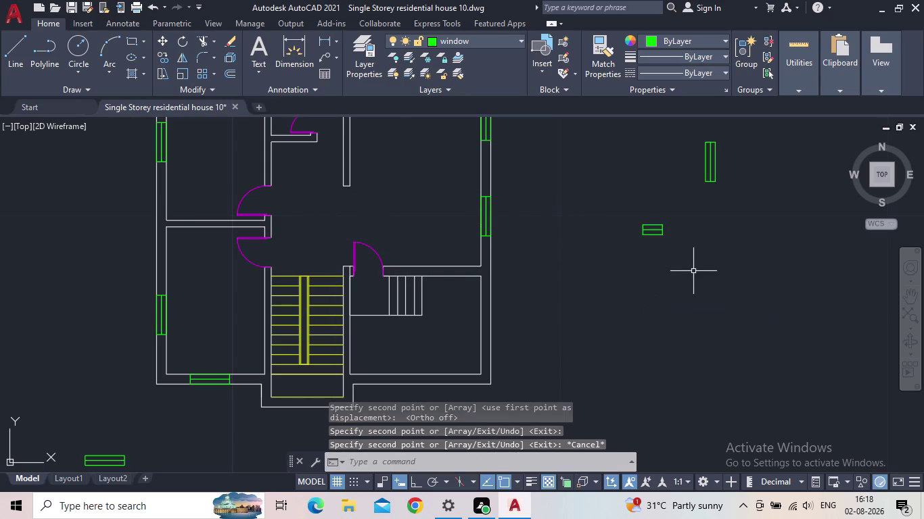
Window-select the stray window copies to the right of the plan.
scroll(down, 3)
middle_drag(672, 282, 665, 288)
drag(737, 306, 717, 295)
click(608, 182)
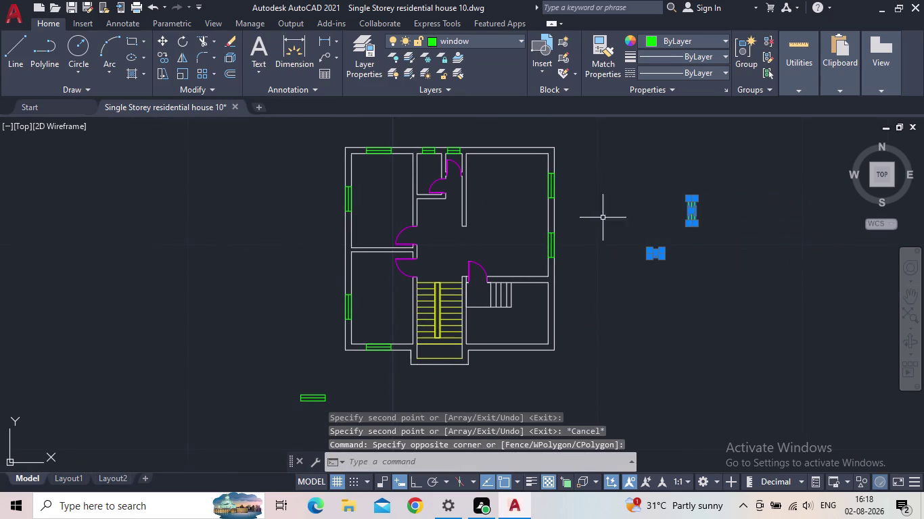
Delete the four stray window copies and pan to the wall below the stairs.
key(Delete)
middle_drag(590, 301, 589, 267)
scroll(up, 3)
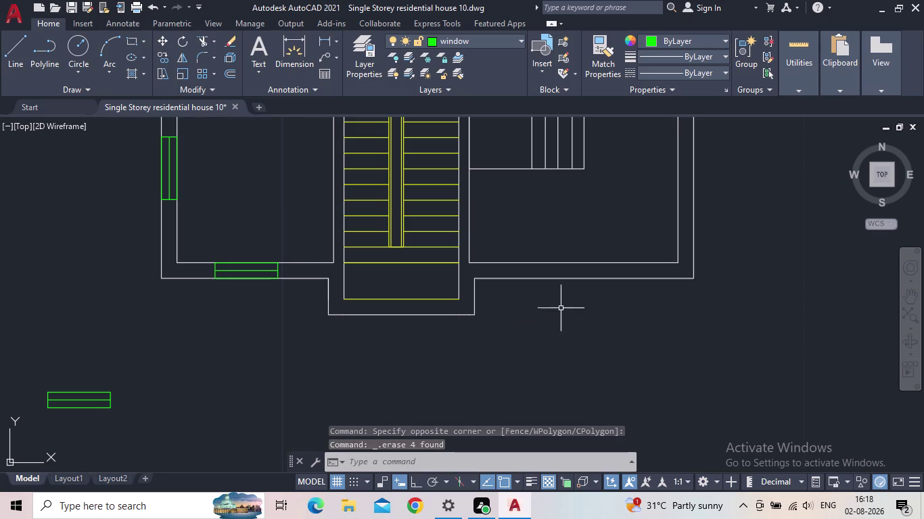
middle_drag(575, 293, 549, 373)
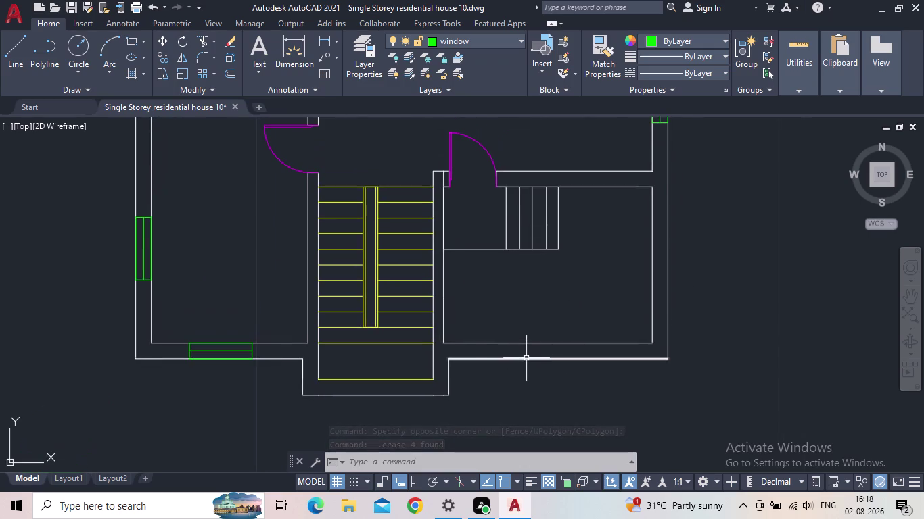
scroll(down, 3)
scroll(up, 3)
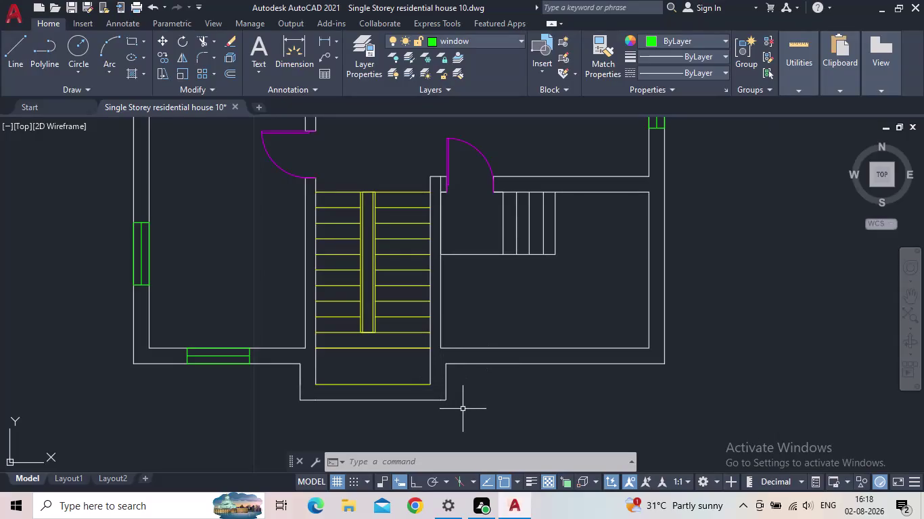
Start EXTEND (EX) on the staircase wall lines.
key(e)
key(x)
key(Return)
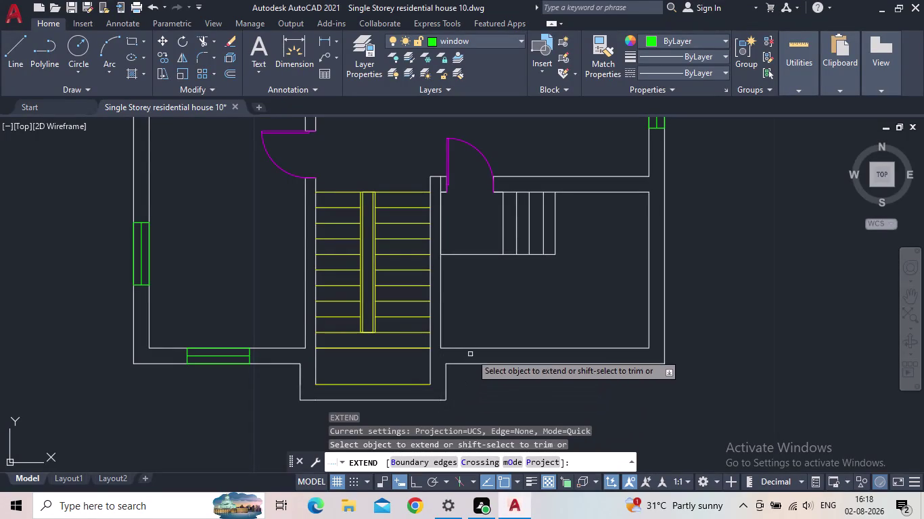
Extend two parallel room wall lines to the right outer wall.
click(471, 348)
key(Escape)
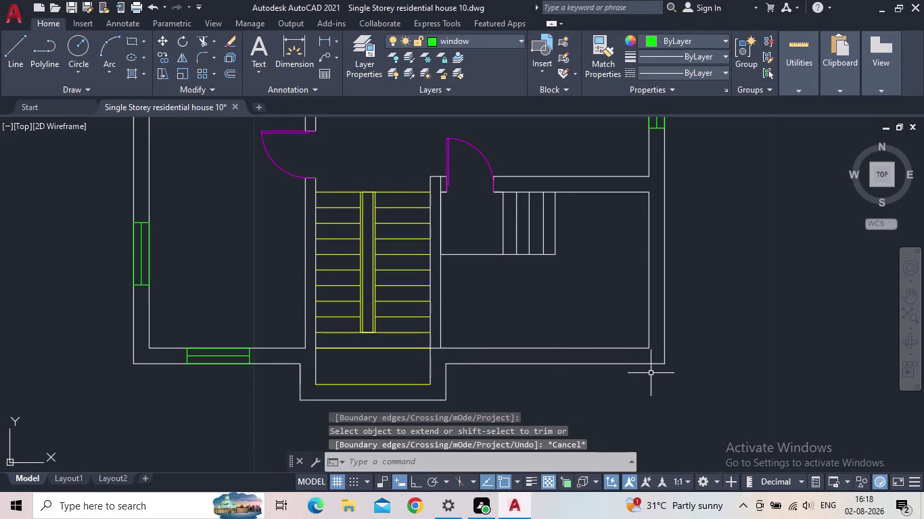
click(665, 339)
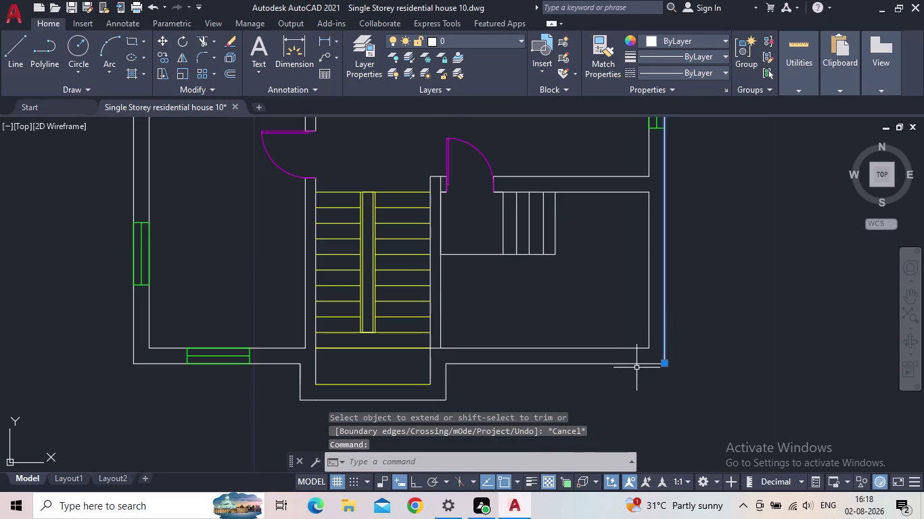
scroll(down, 3)
key(Escape)
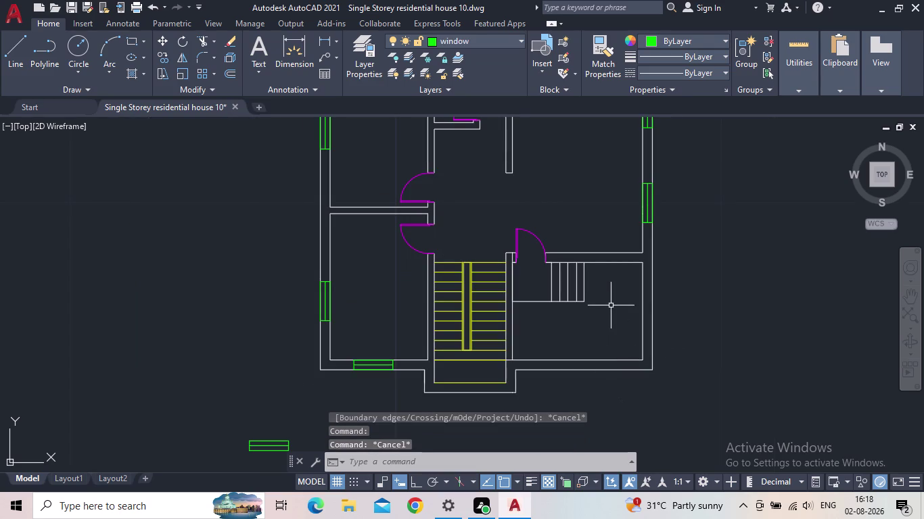
key(e)
key(x)
key(Return)
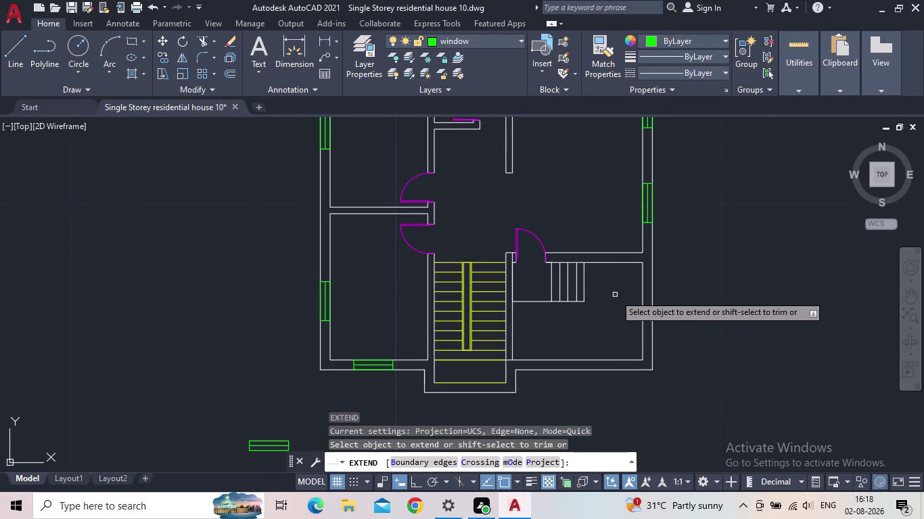
click(622, 262)
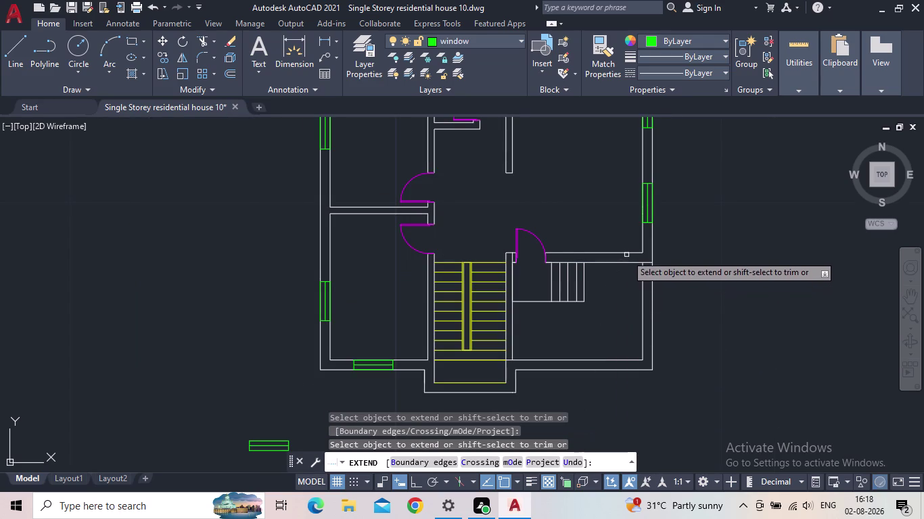
click(629, 253)
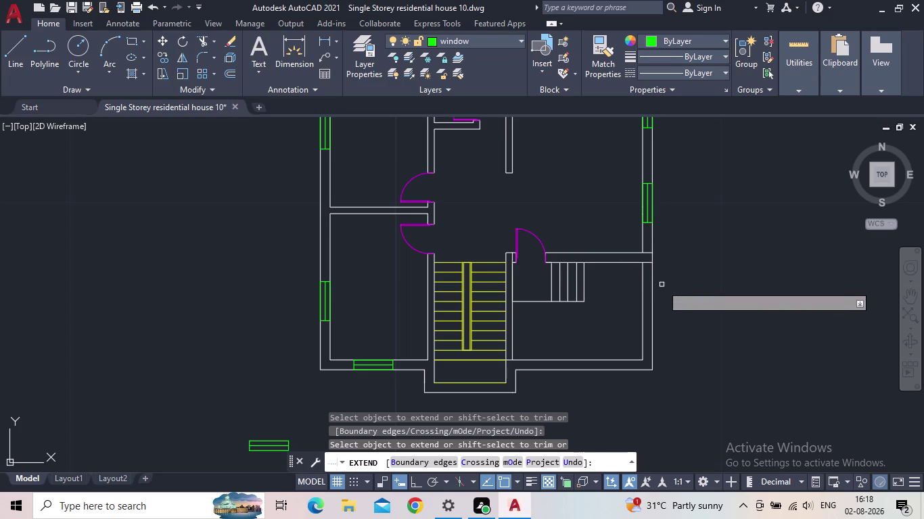
Trim the wall ends that overshoot the right outer wall.
key(Escape)
key(t)
key(r)
key(Return)
drag(668, 294, 652, 296)
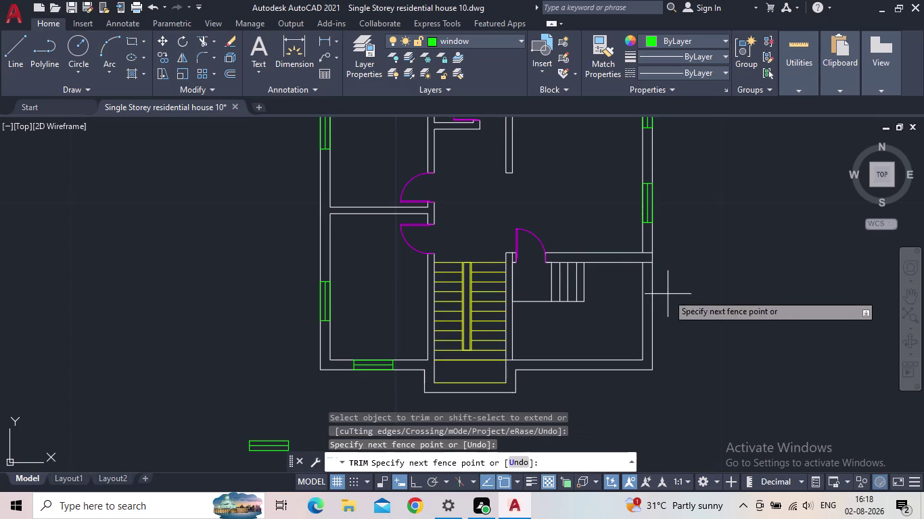
drag(652, 296, 650, 297)
middle_drag(657, 333, 662, 297)
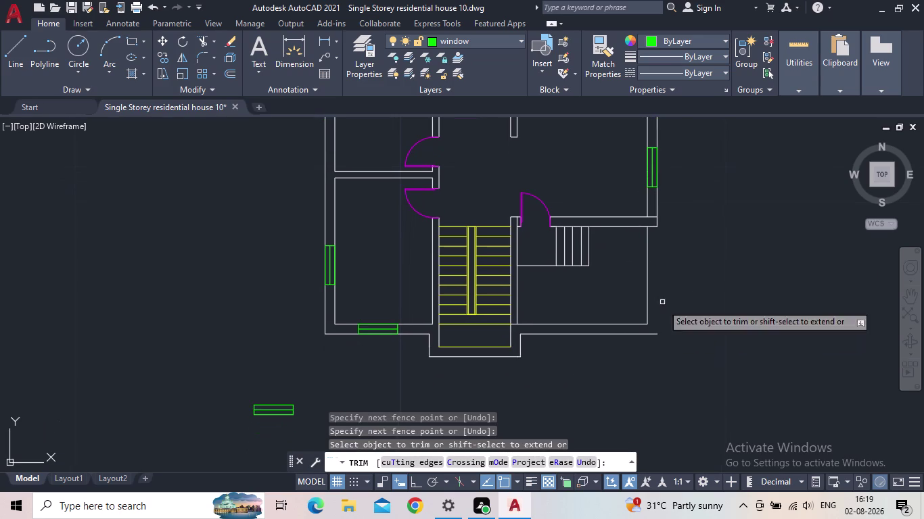
key(Escape)
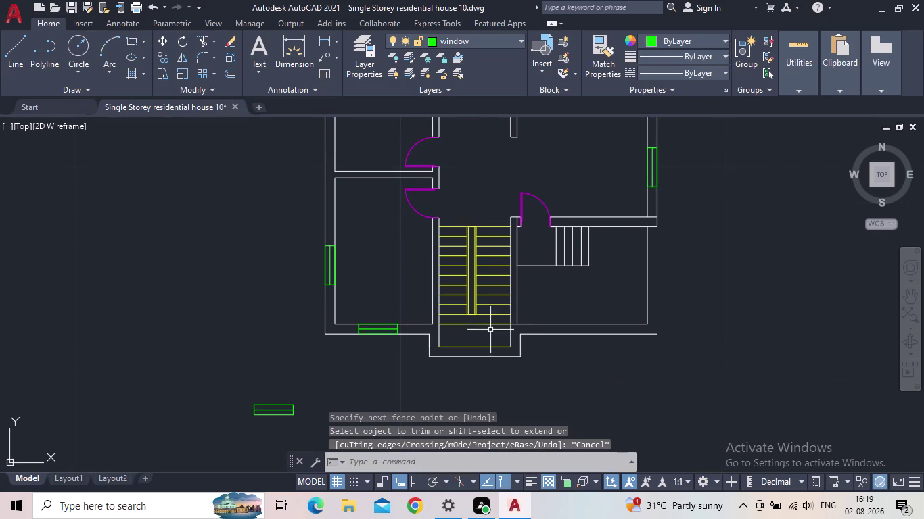
scroll(up, 3)
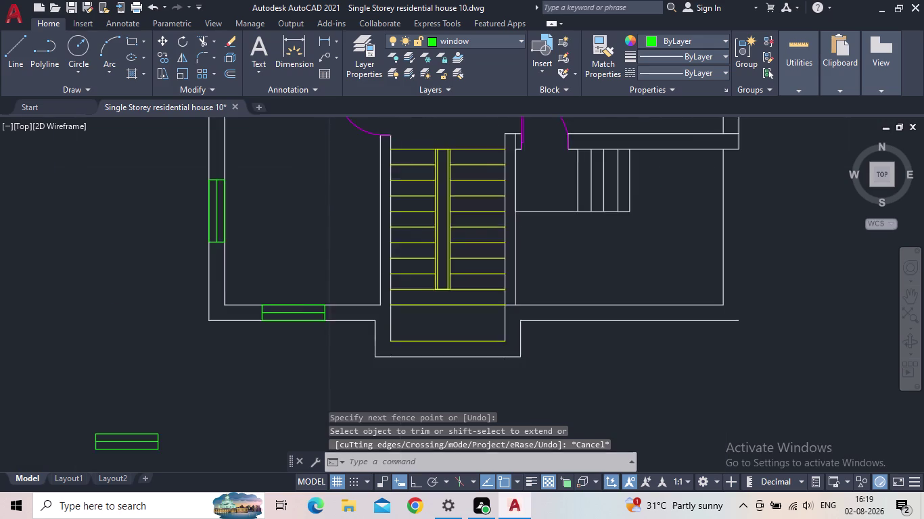
scroll(up, 3)
scroll(down, 3)
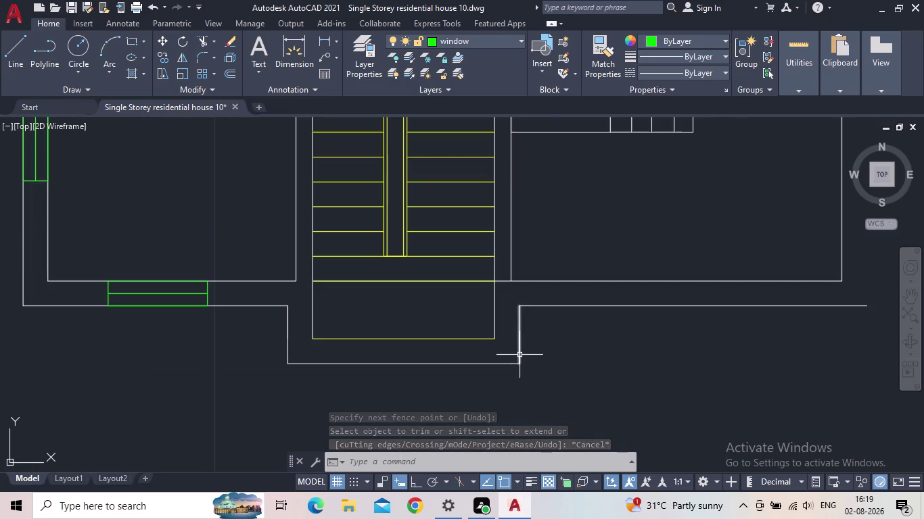
Delete the short wall segment right of the stairs and the long horizontal wall line.
click(519, 347)
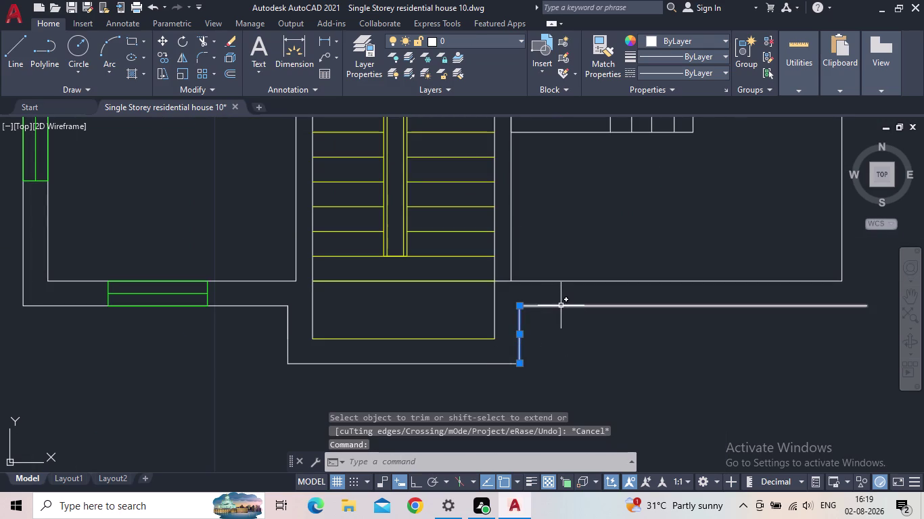
click(561, 306)
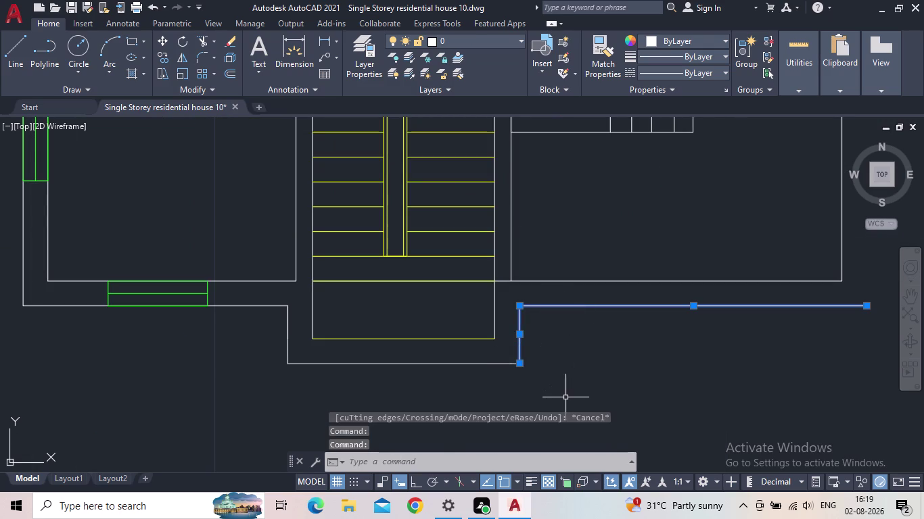
key(Delete)
scroll(down, 3)
scroll(up, 3)
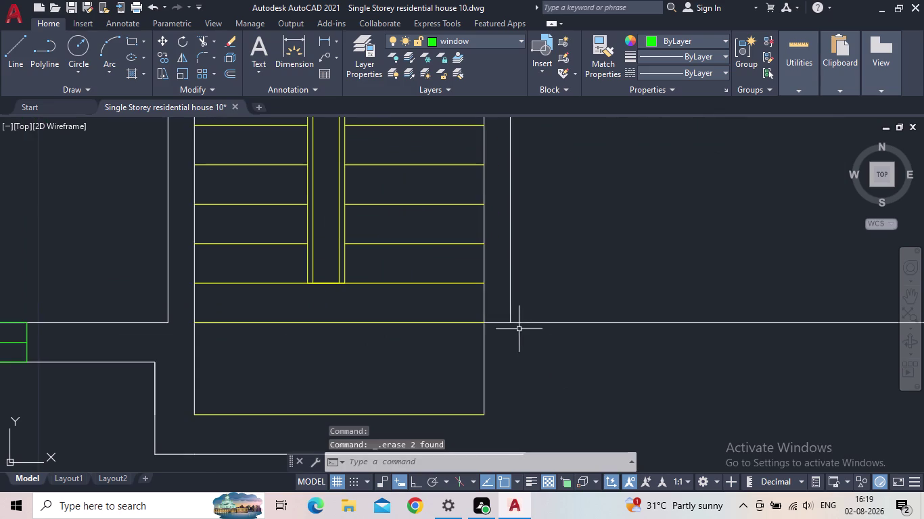
Extend the wall line beside the stairs with EX.
key(e)
key(x)
key(space)
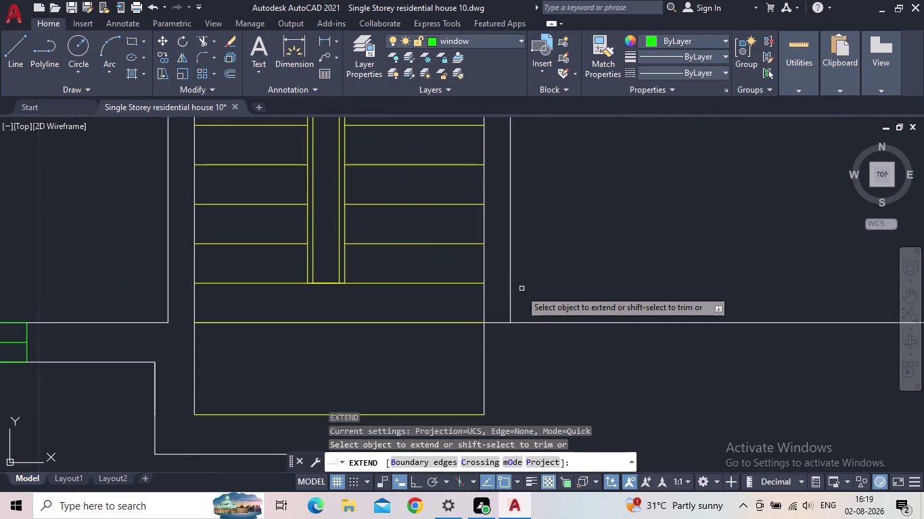
click(511, 303)
scroll(down, 3)
middle_drag(575, 334, 580, 321)
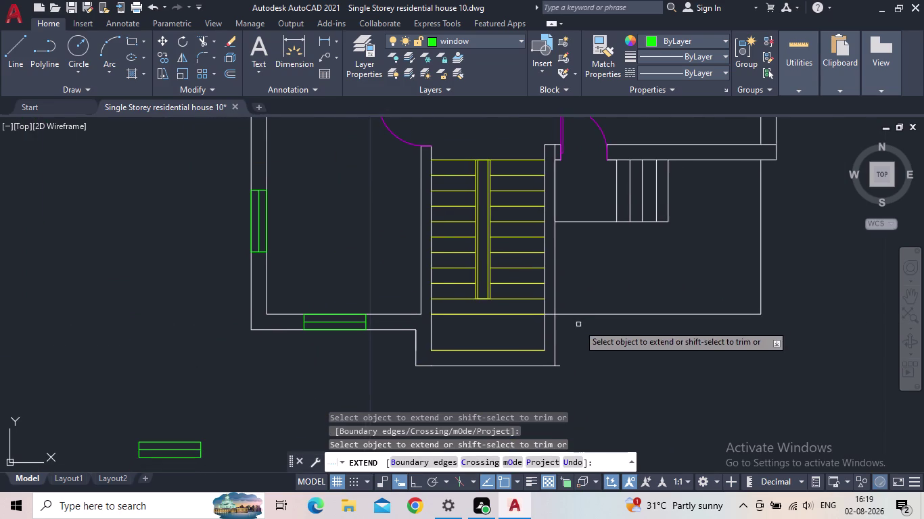
key(Escape)
scroll(up, 3)
Trim the overshooting wall line end below the stairs.
key(t)
key(r)
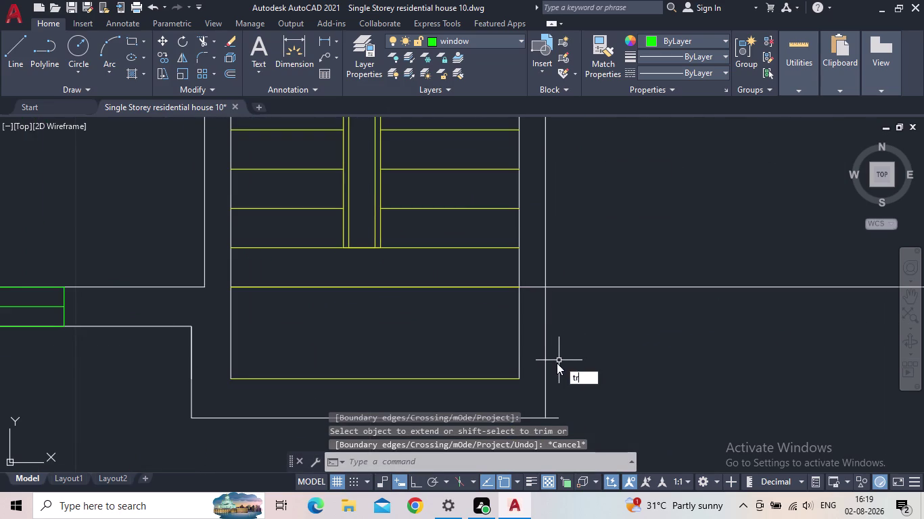
key(space)
middle_drag(563, 384, 575, 304)
click(570, 339)
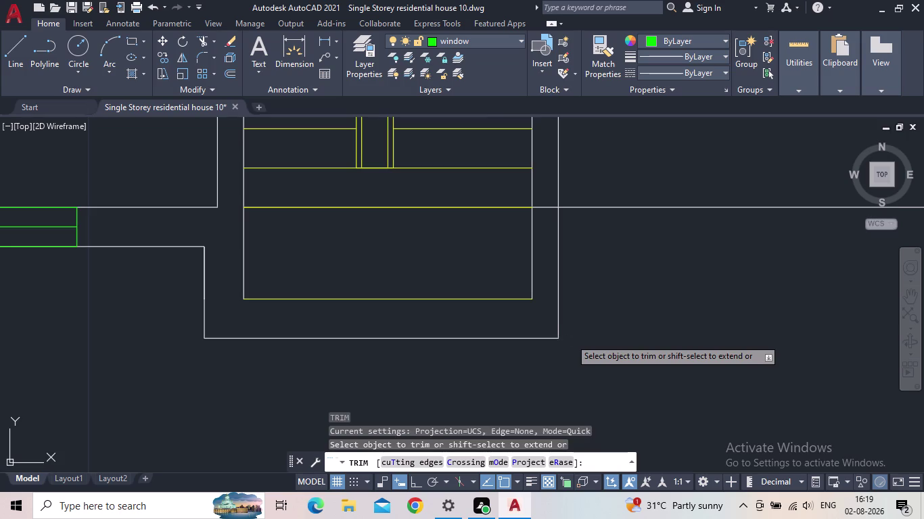
scroll(down, 3)
middle_drag(589, 334, 584, 349)
key(Escape)
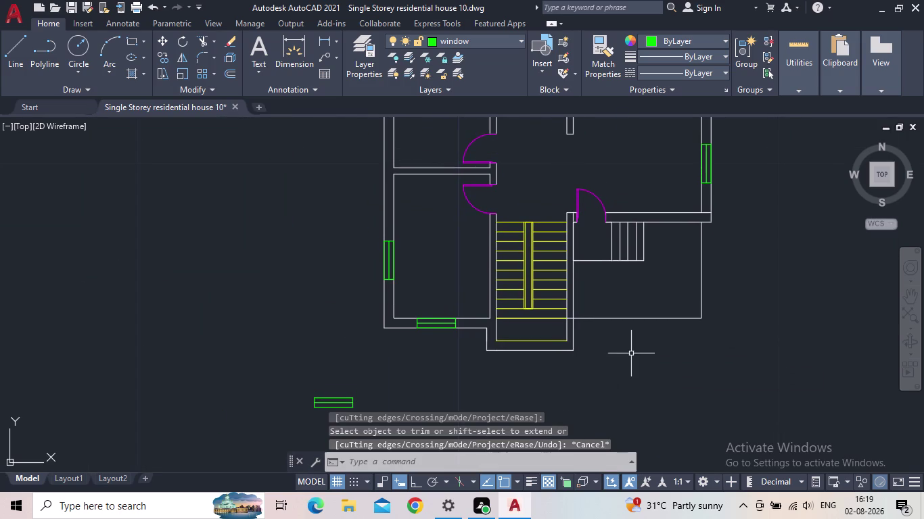
Pan around the house plan and select the lower right wall line.
middle_drag(628, 356, 611, 366)
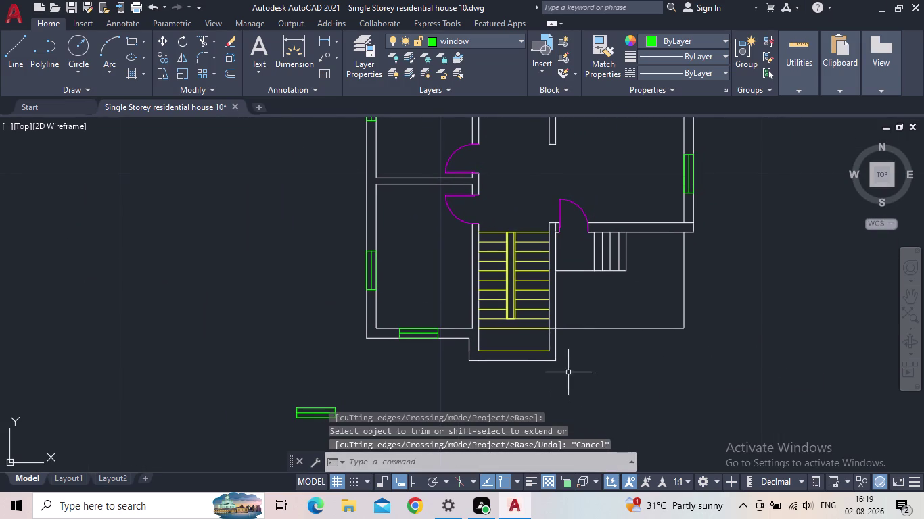
middle_drag(561, 330, 578, 334)
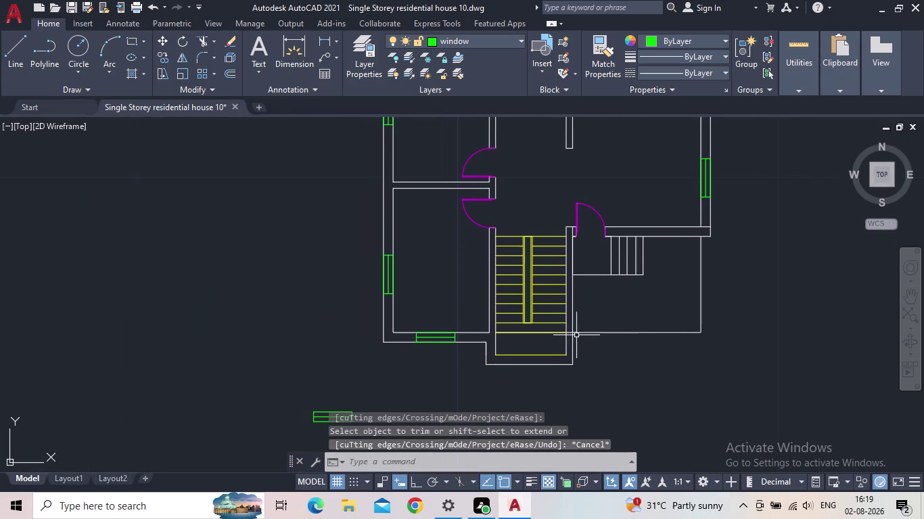
middle_drag(636, 361, 581, 380)
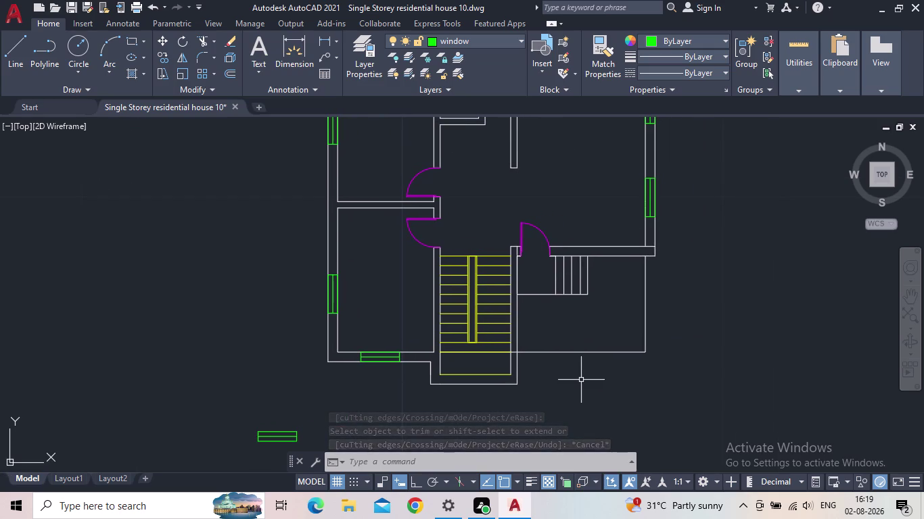
scroll(up, 3)
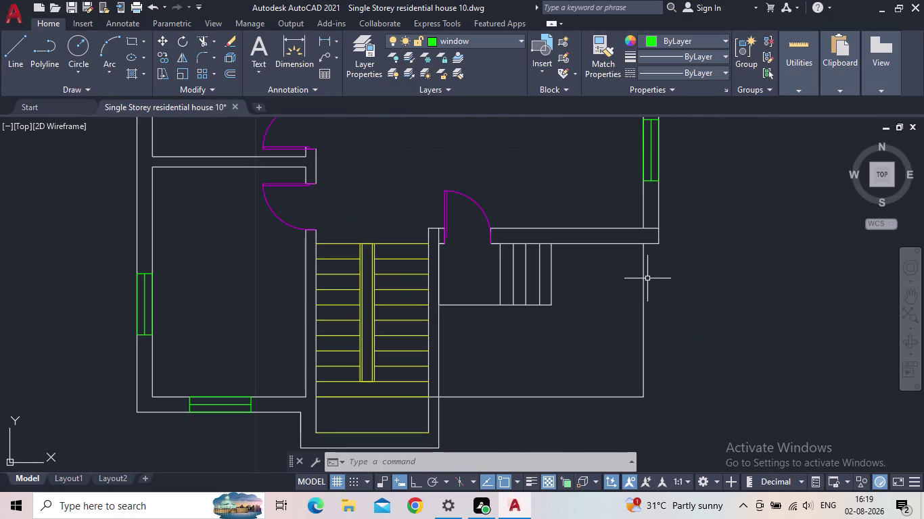
click(644, 282)
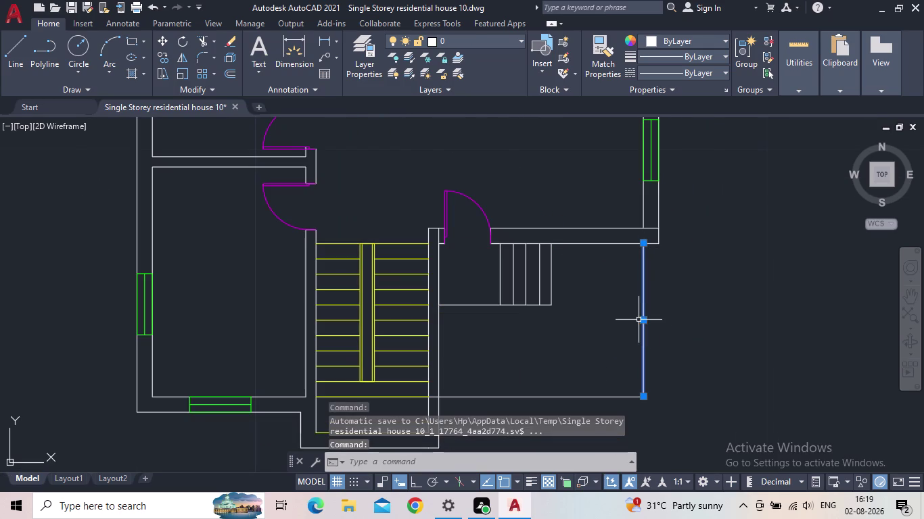
Cancel the stretch and the wall line begun on the wrong layer.
click(643, 320)
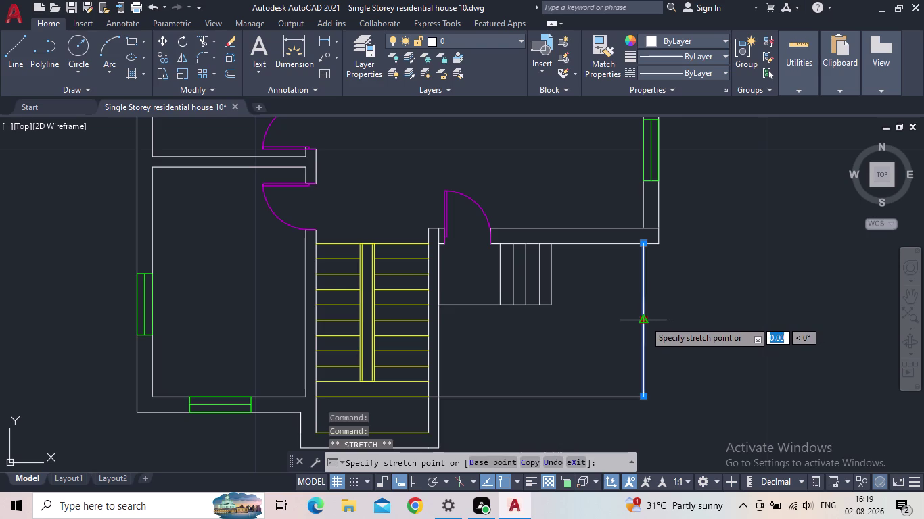
key(Escape)
key(l)
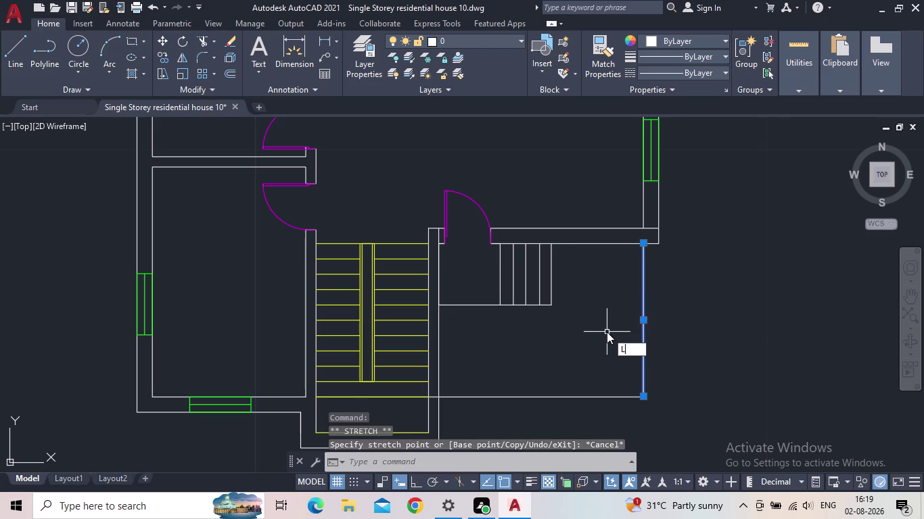
key(Return)
drag(657, 246, 658, 277)
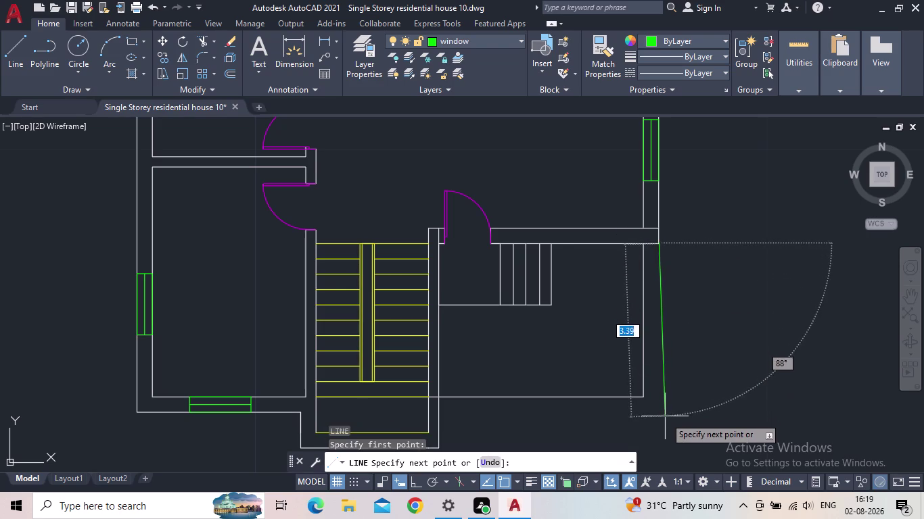
key(Escape)
Make floor the current layer in Layer Properties.
click(354, 59)
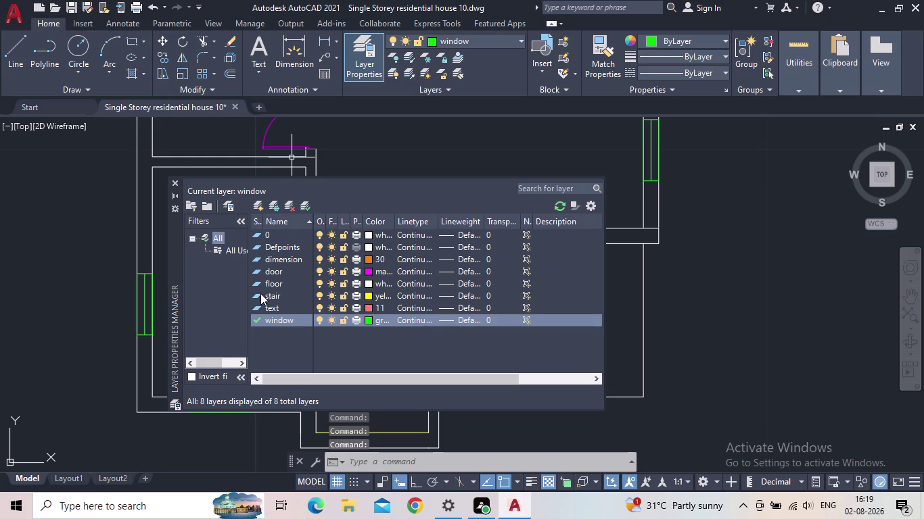
double_click(257, 283)
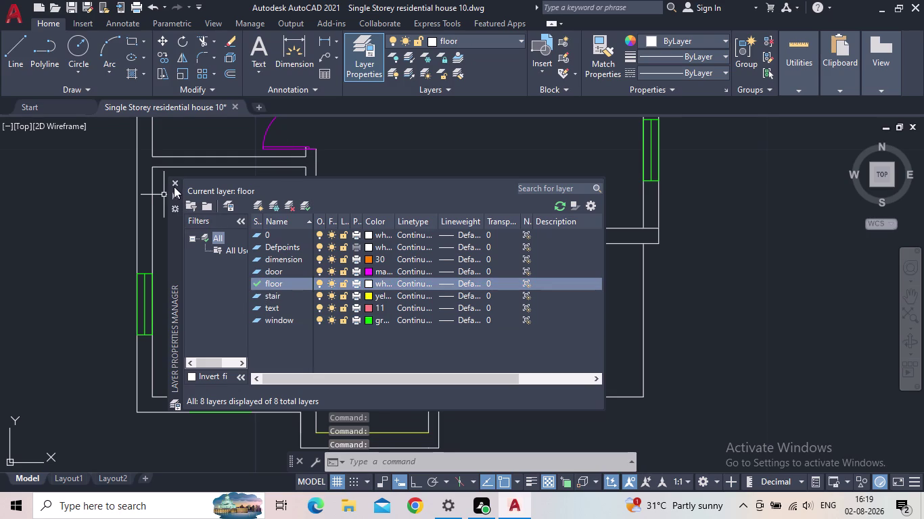
click(174, 183)
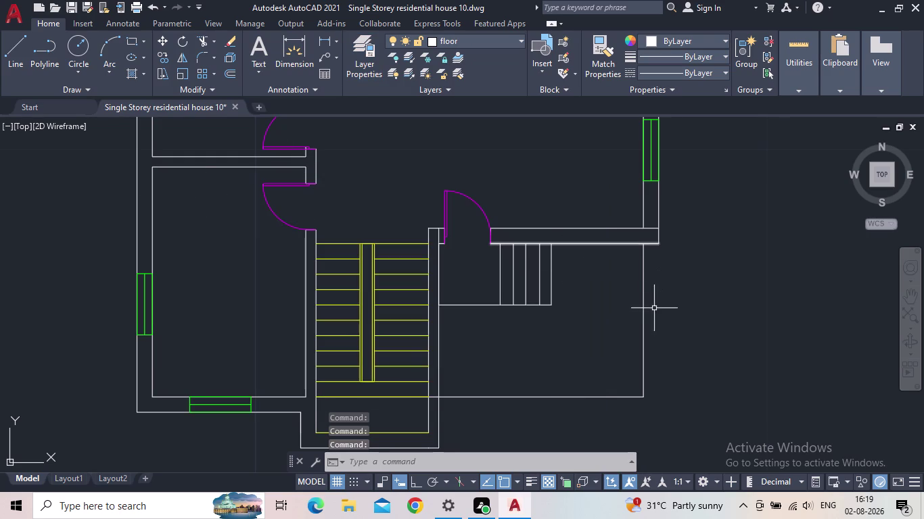
key(space)
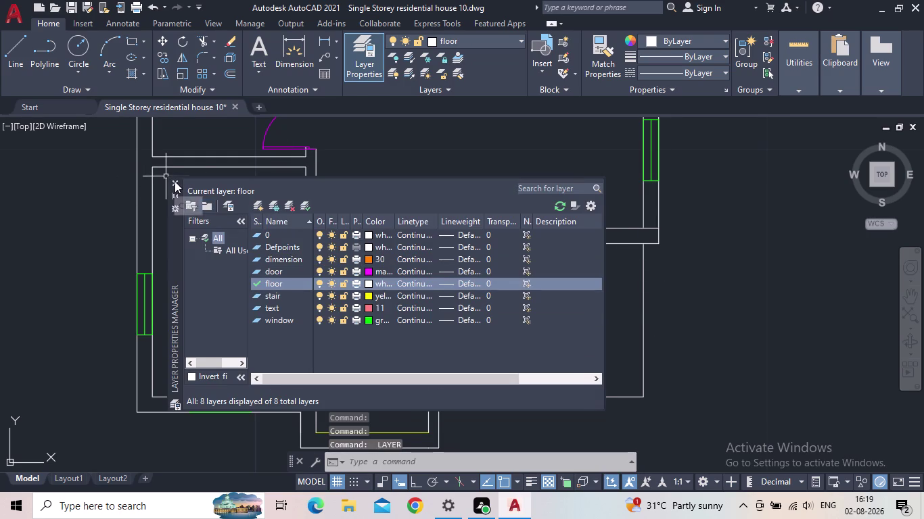
click(174, 182)
Draw a vertical wall line from the landing corner down to the bottom wall.
click(12, 53)
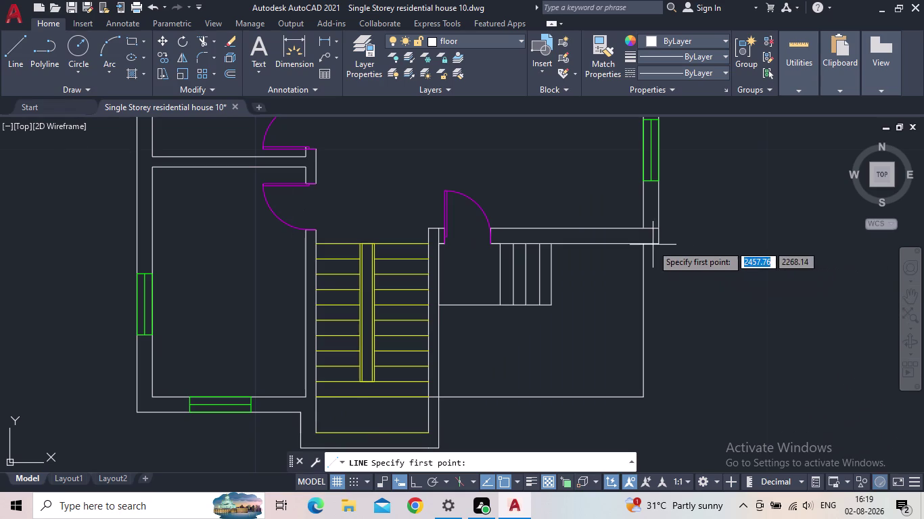
drag(657, 244, 659, 250)
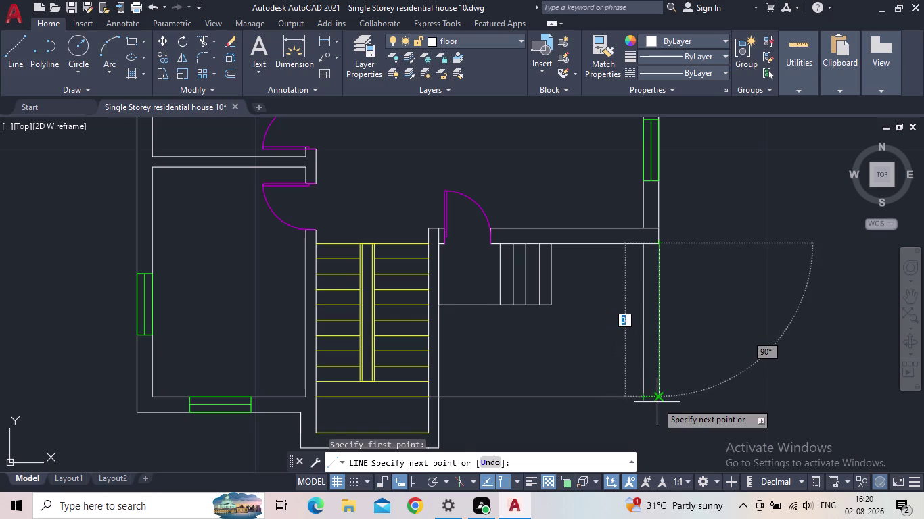
click(656, 402)
click(640, 403)
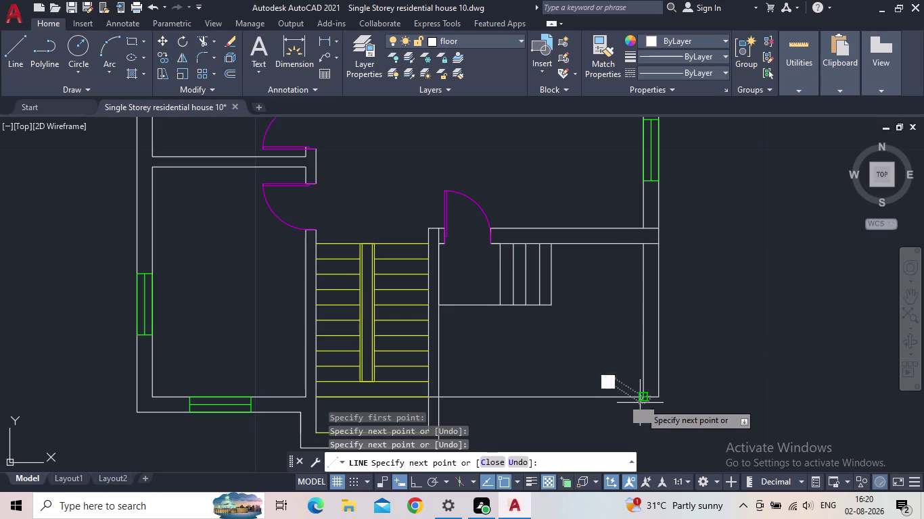
key(Escape)
scroll(up, 3)
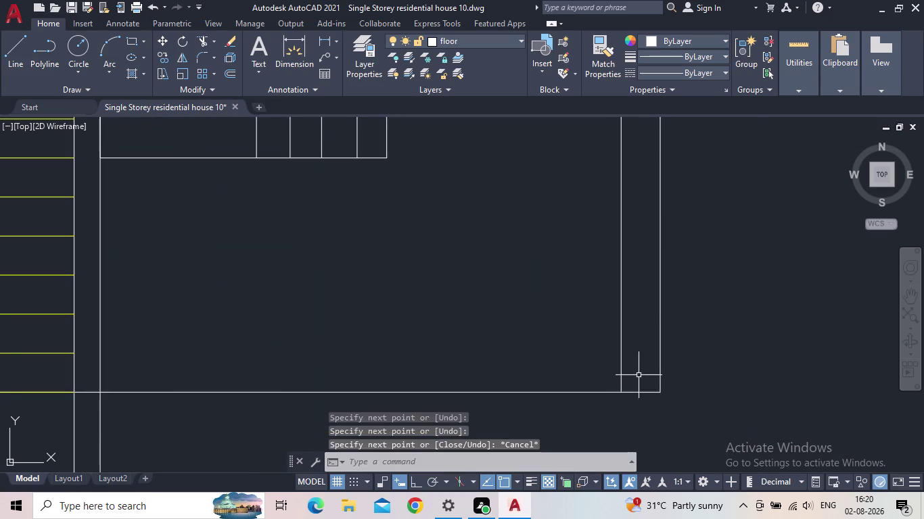
Delete the old inner line of the lower right wall.
click(639, 375)
click(597, 363)
scroll(down, 3)
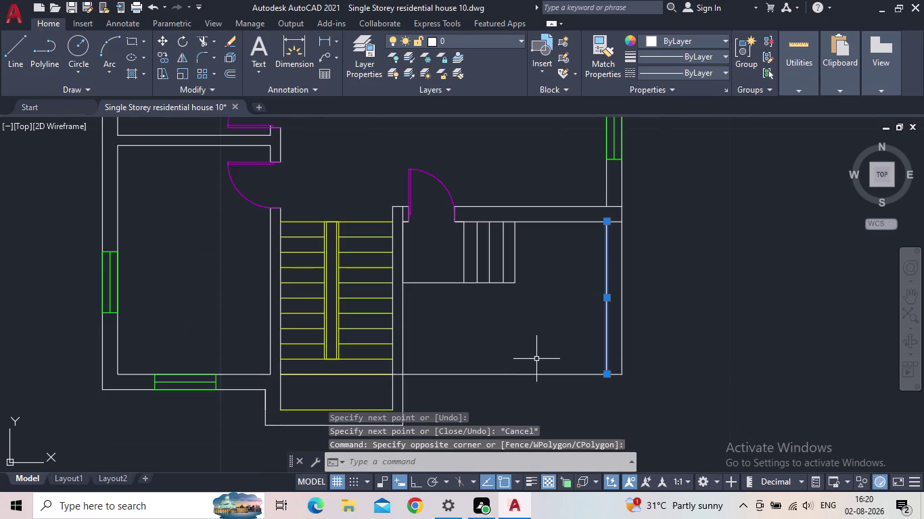
key(Delete)
scroll(down, 3)
middle_drag(543, 355, 573, 371)
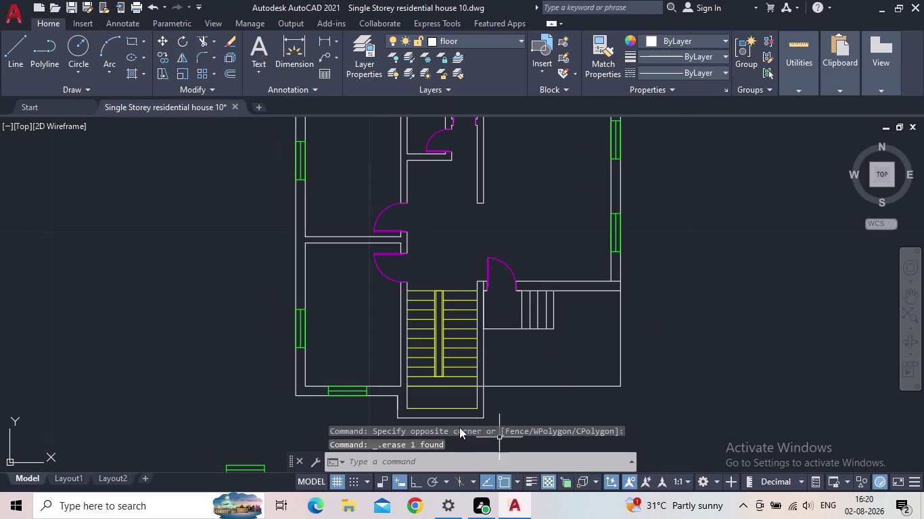
middle_drag(577, 343, 568, 368)
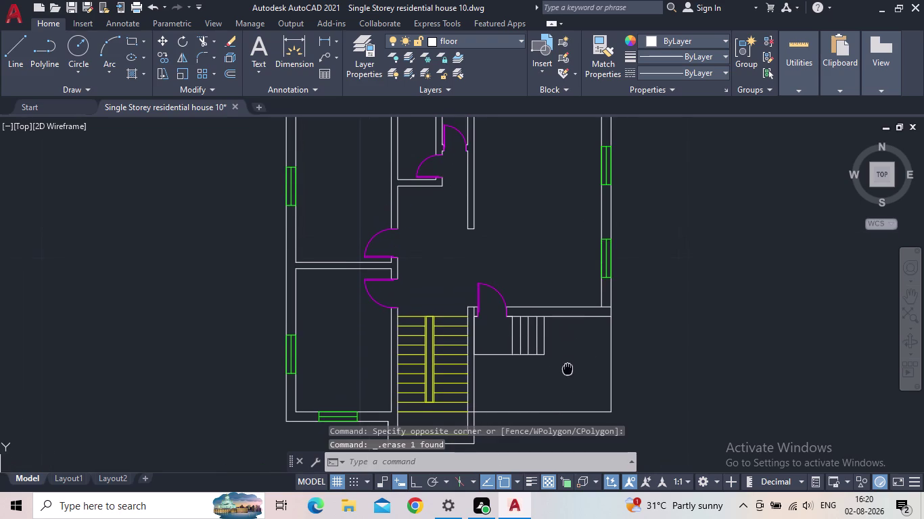
middle_drag(567, 367, 567, 368)
scroll(up, 3)
Fence-trim the leftover wall pieces near the stair landing with TR.
text(t)
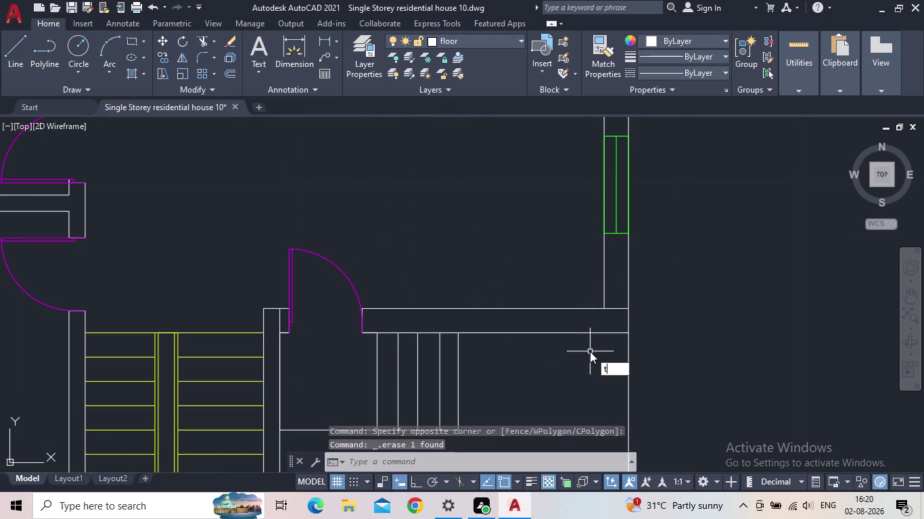
text(r)
key(Return)
drag(617, 316, 612, 294)
scroll(down, 3)
middle_drag(612, 292, 598, 363)
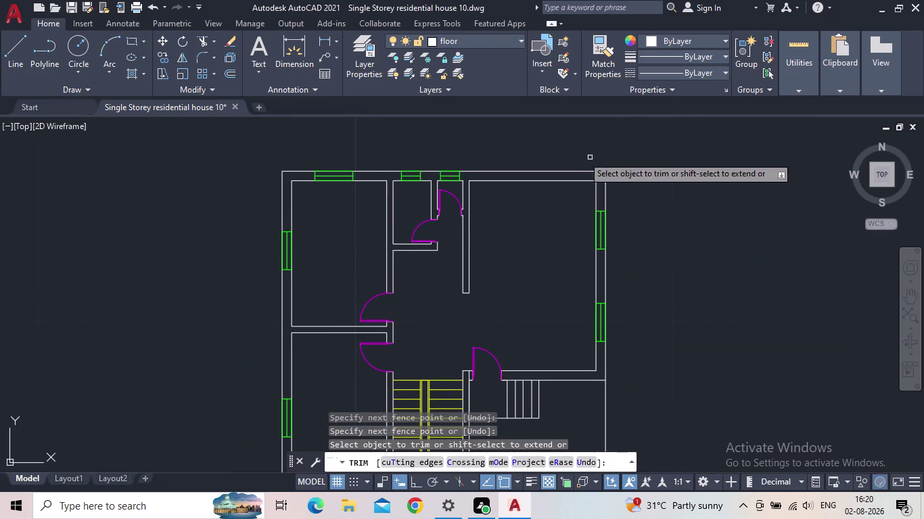
middle_drag(550, 237, 582, 214)
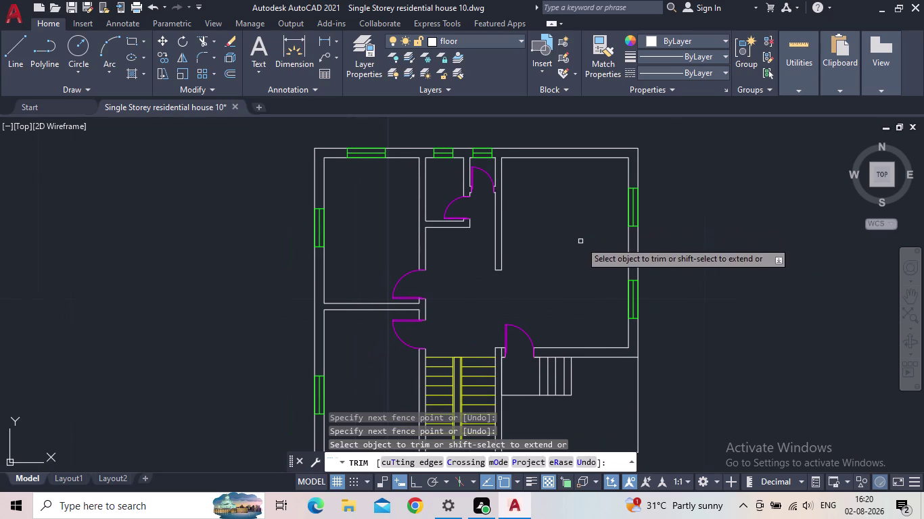
middle_drag(578, 242, 606, 190)
scroll(down, 3)
Trim away the stray piece below the plan and save the drawing.
drag(431, 391, 380, 339)
scroll(up, 3)
click(444, 387)
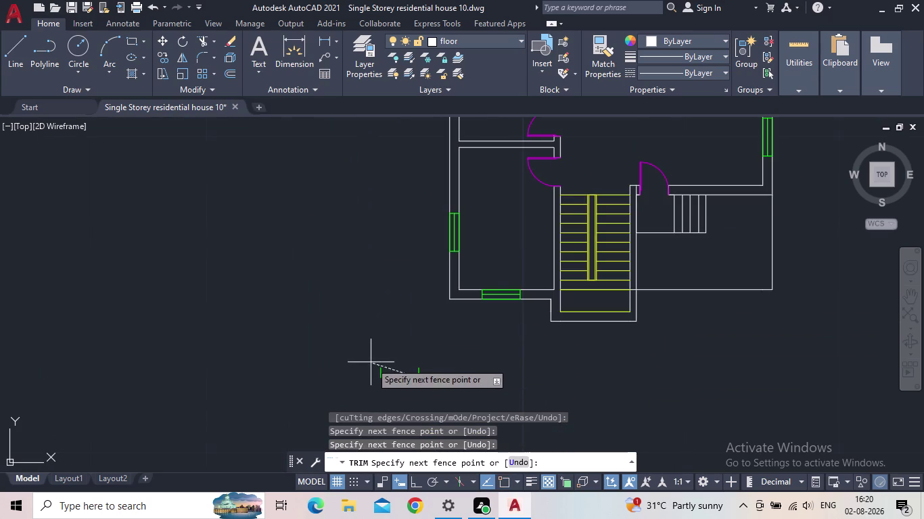
click(368, 358)
drag(408, 383, 391, 379)
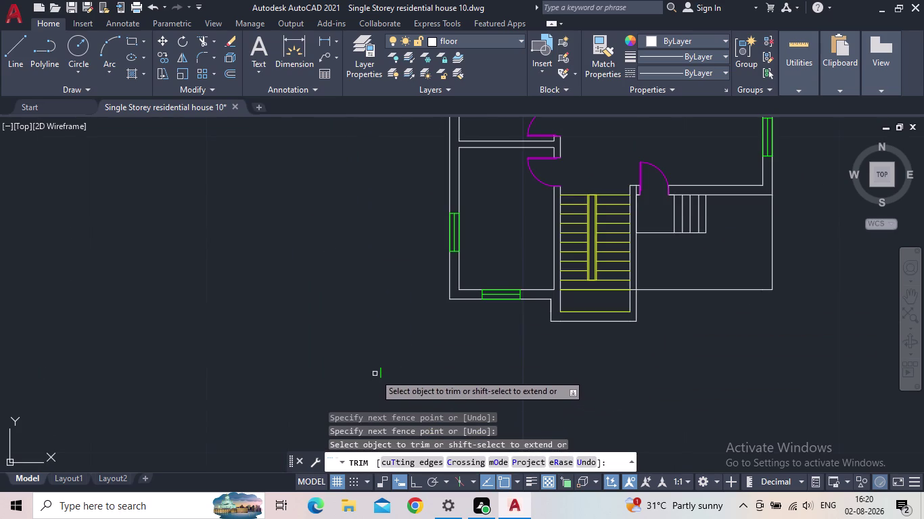
click(383, 376)
scroll(down, 3)
key(Escape)
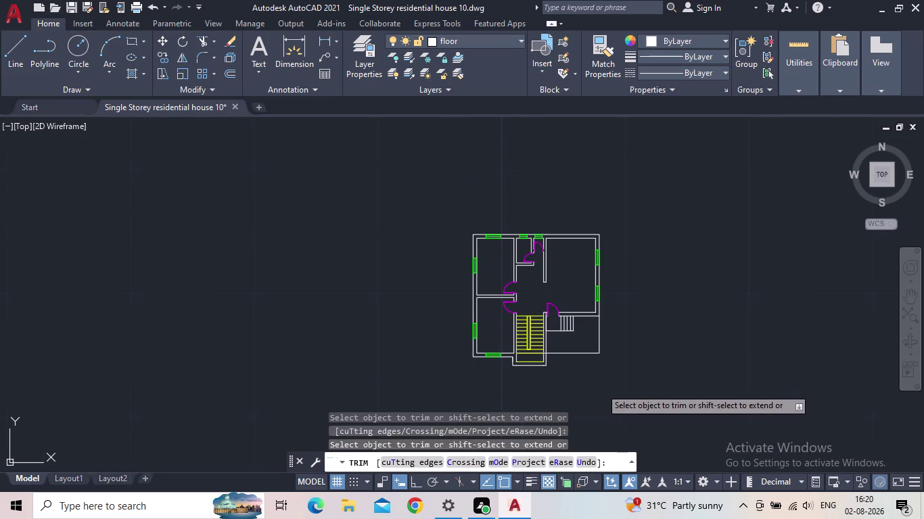
click(70, 8)
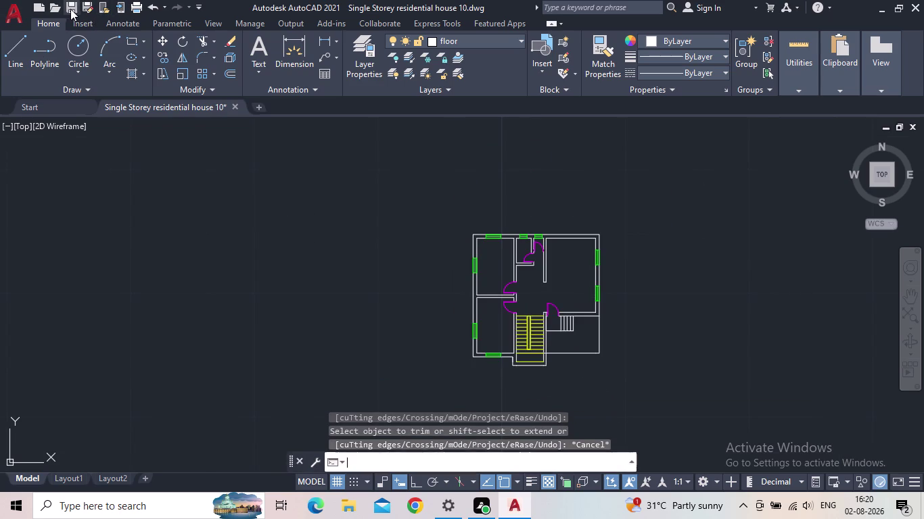
Recentre the house plan and open DesignCenter with DC.
middle_drag(408, 268, 289, 258)
scroll(down, 3)
scroll(up, 3)
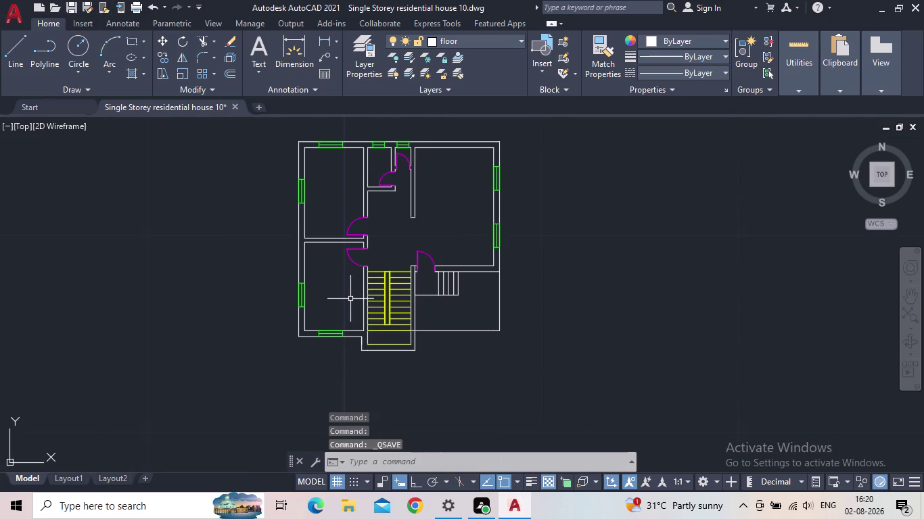
middle_drag(388, 254, 416, 313)
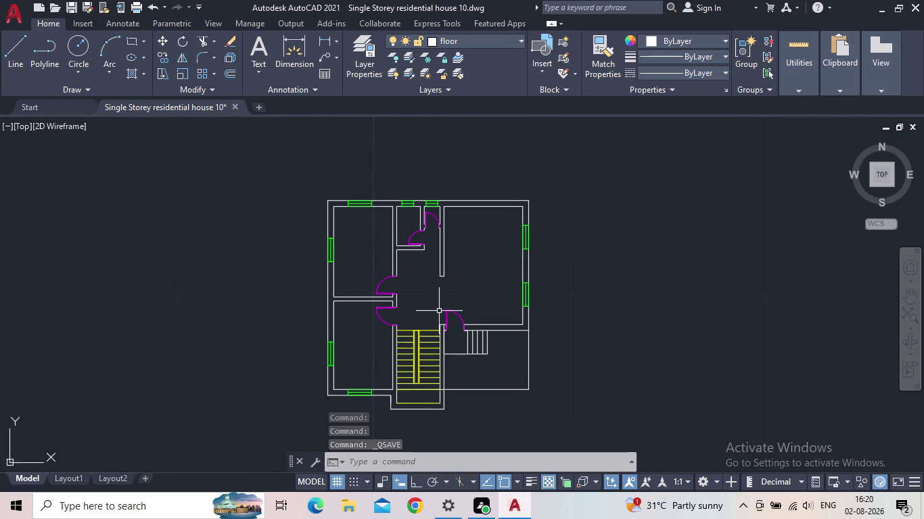
text(dc)
key(Return)
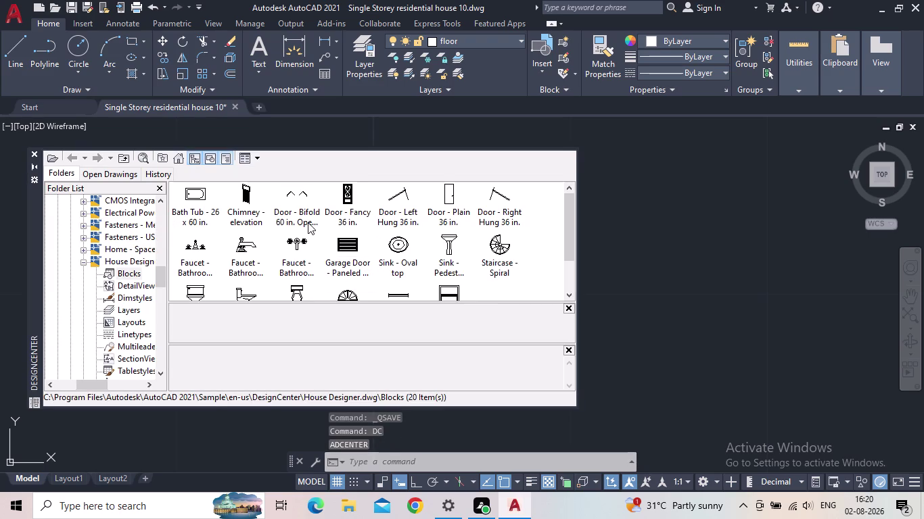
Place two trial Toilet - top blocks in the drawing.
scroll(down, 3)
drag(295, 248, 610, 220)
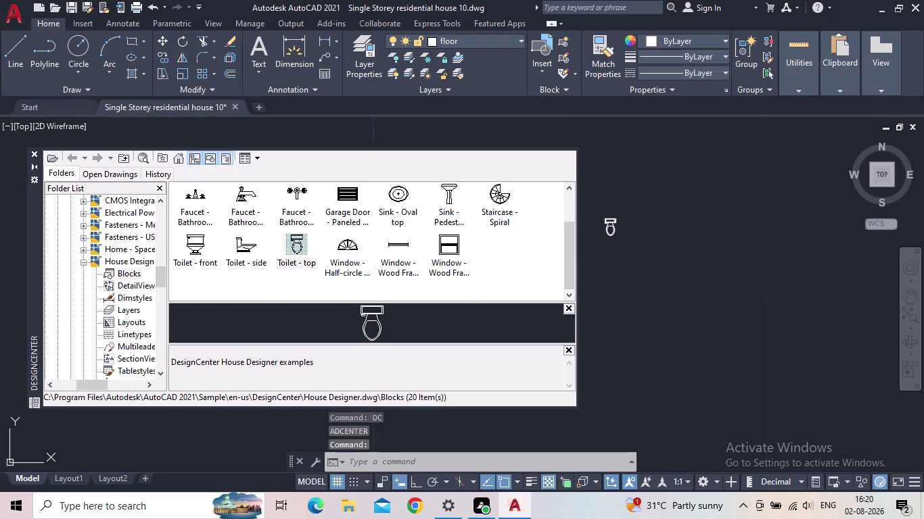
drag(610, 219, 645, 212)
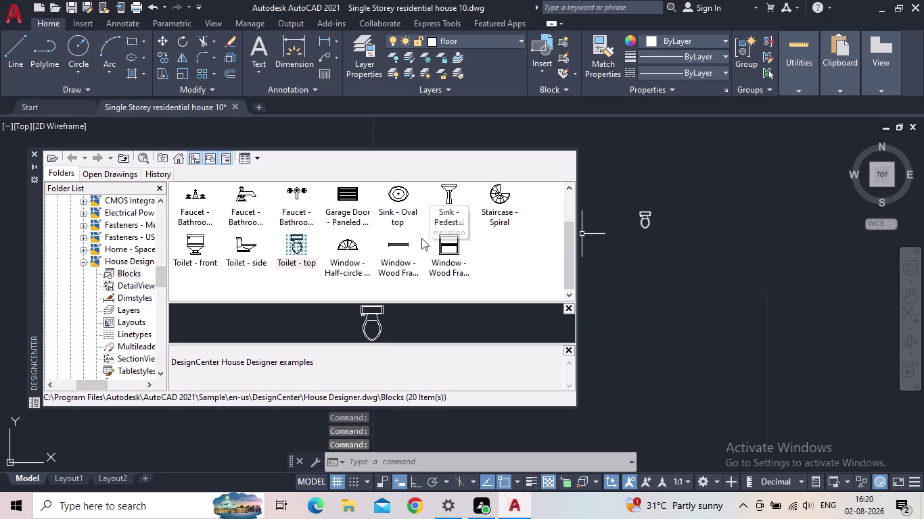
scroll(up, 3)
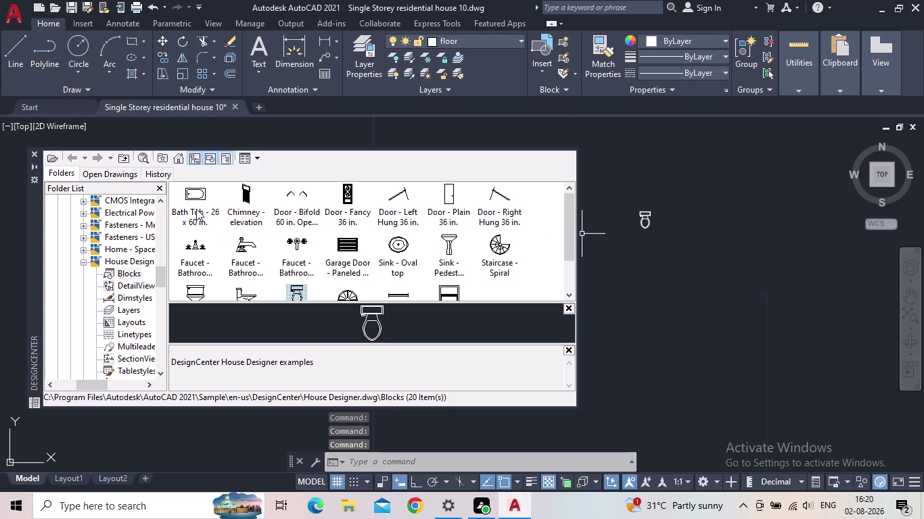
Show the Home - Space Planner blocks and delete the two trial toilet blocks.
click(83, 250)
double_click(121, 238)
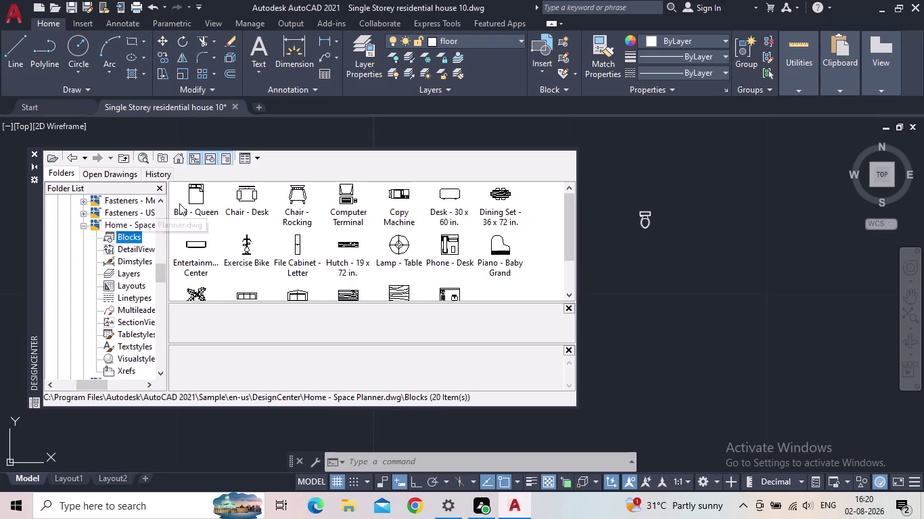
drag(196, 198, 711, 264)
drag(758, 330, 622, 200)
key(Delete)
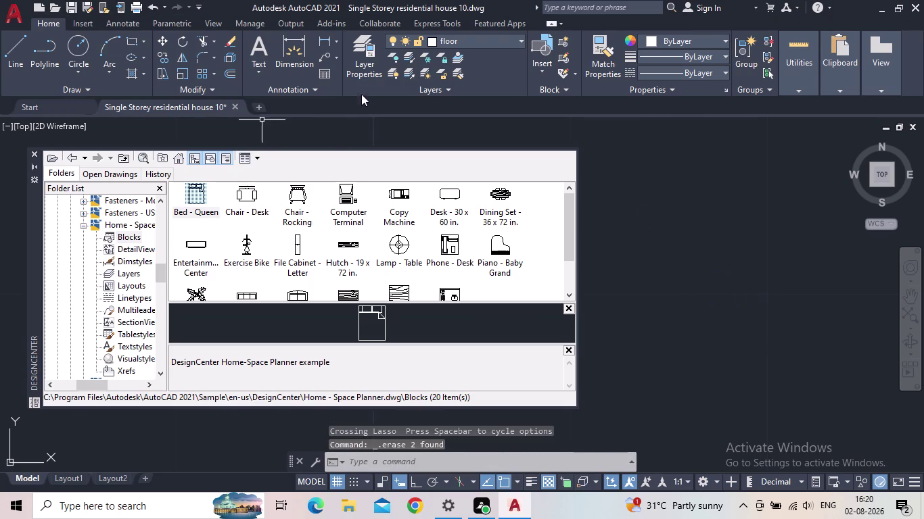
click(361, 73)
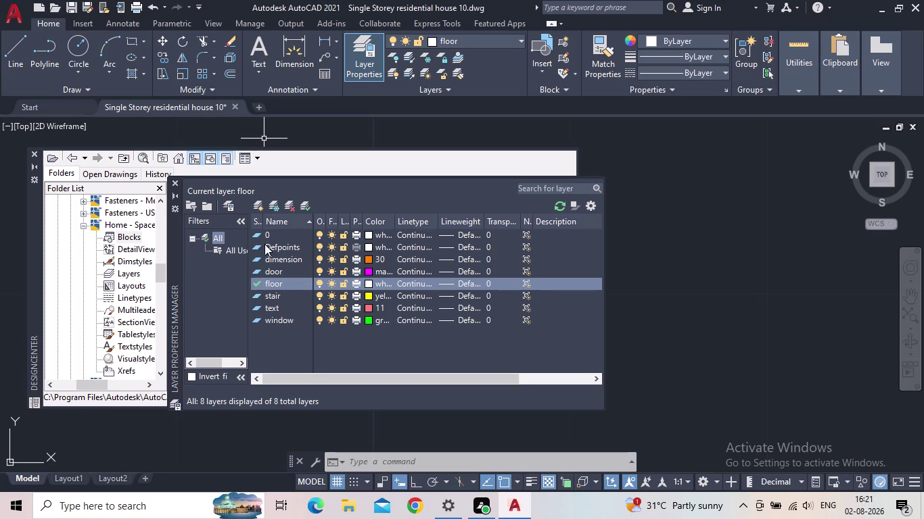
Create layer 'furnitures' in red colour 20, set it current, and close Layer Properties.
click(259, 208)
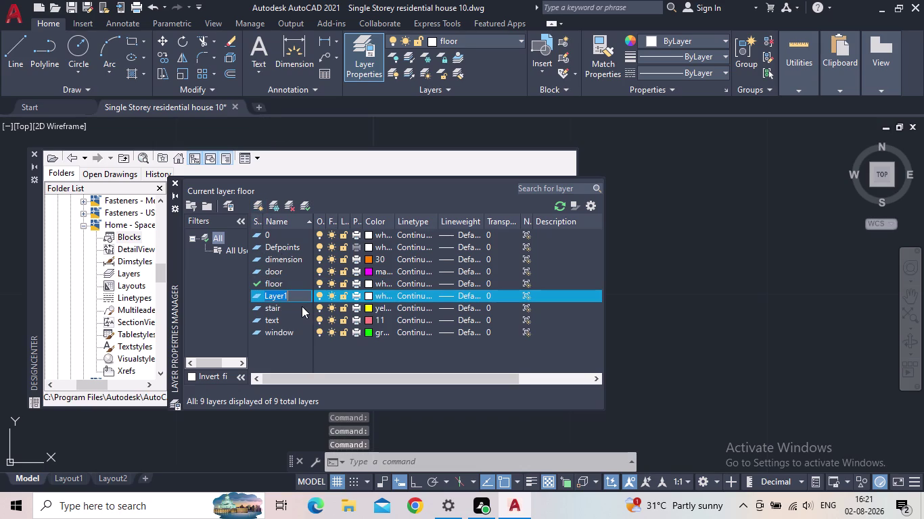
text(fur)
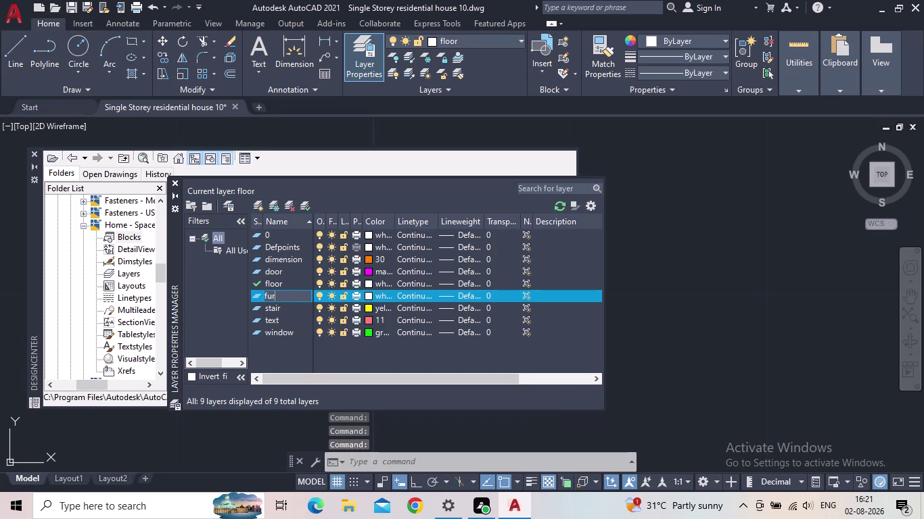
text(nitures)
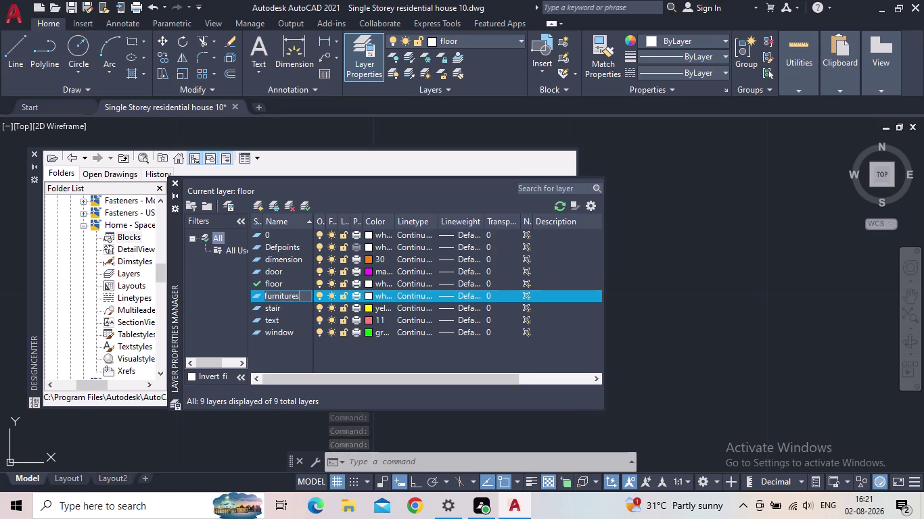
key(Return)
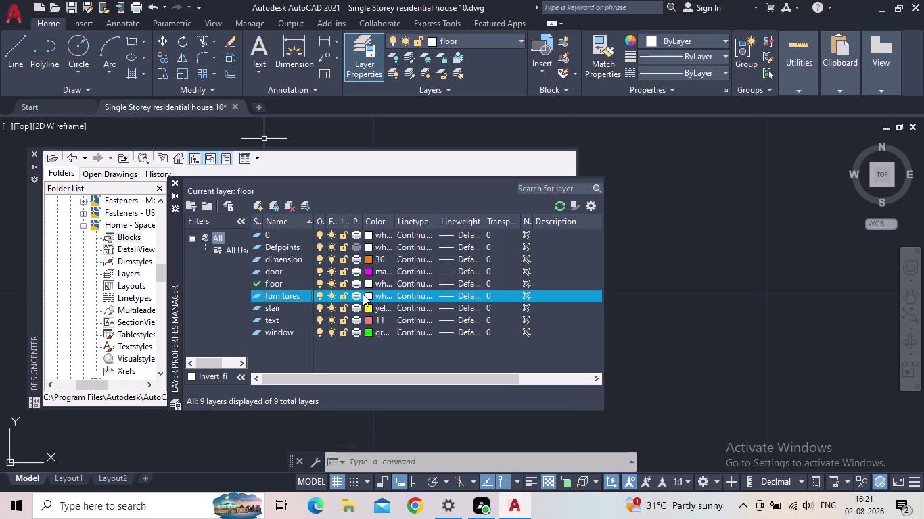
click(368, 291)
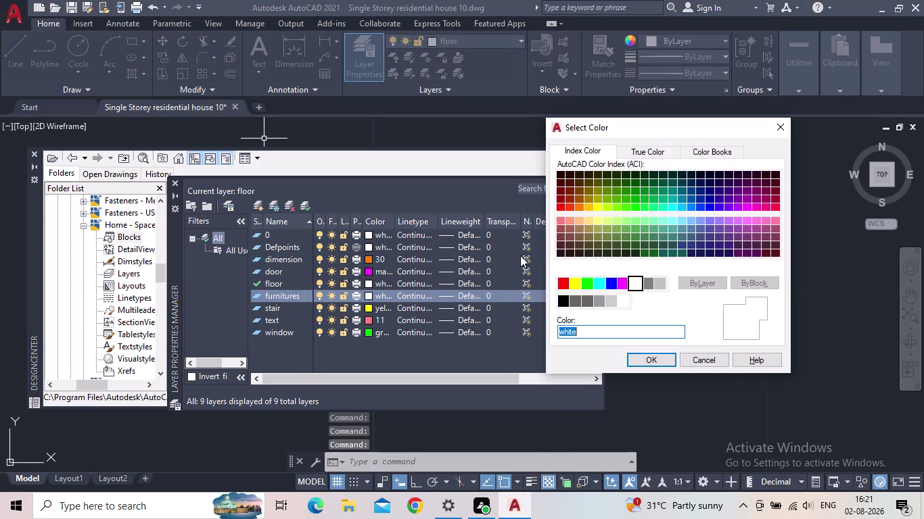
click(570, 207)
click(634, 354)
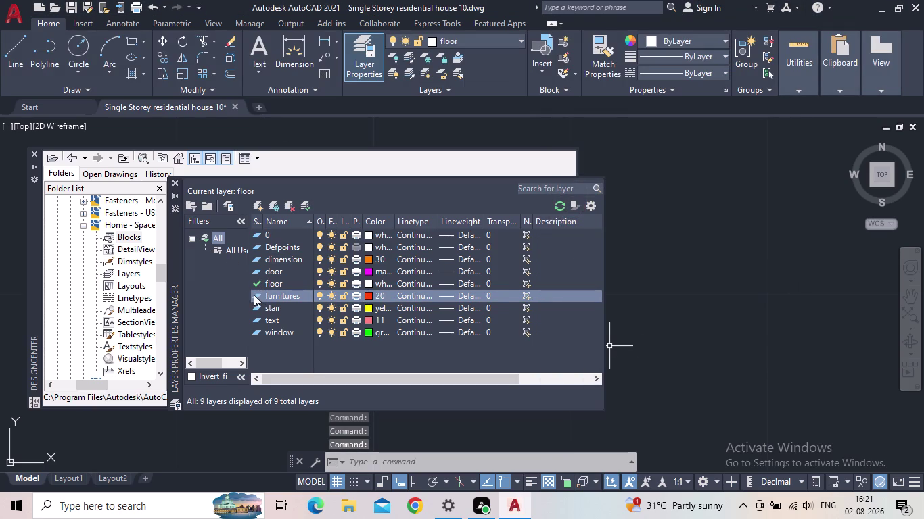
double_click(258, 297)
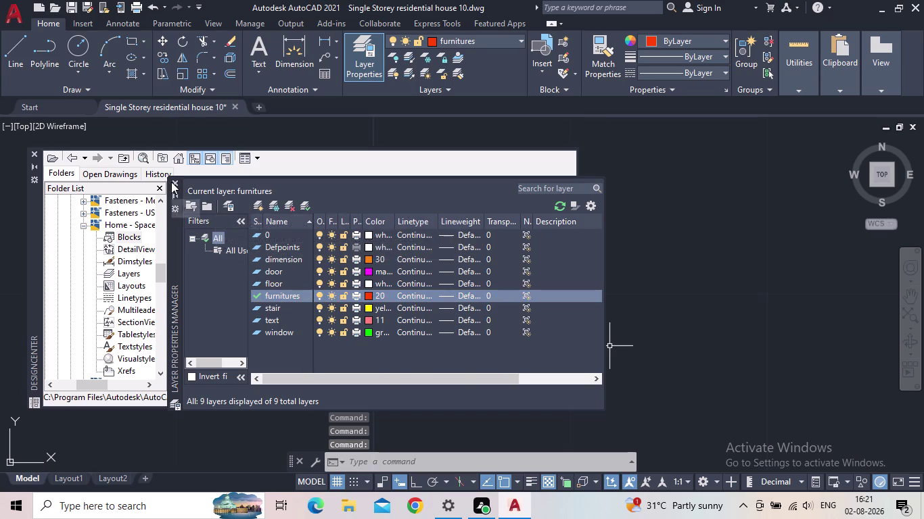
click(173, 180)
Place the Bed - Queen, Chair - Rocking, Dining Set and Plant blocks.
drag(202, 205, 576, 255)
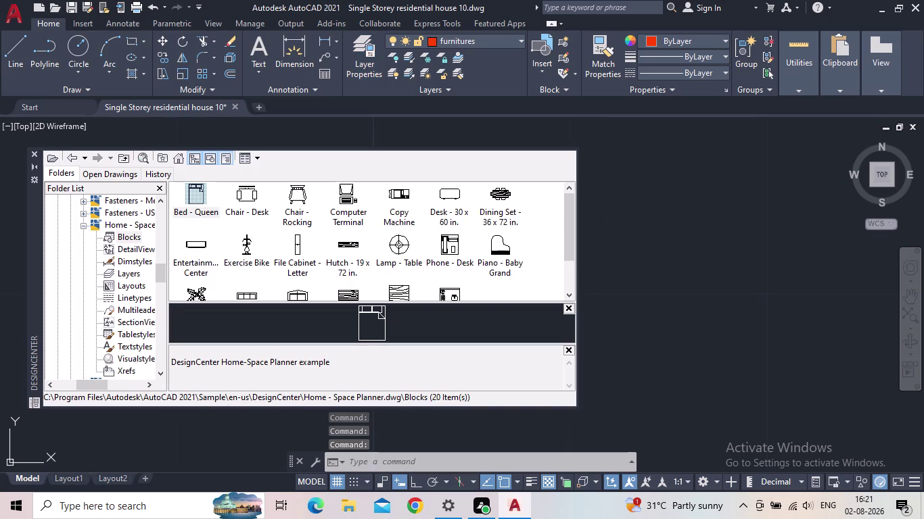
drag(576, 254, 643, 245)
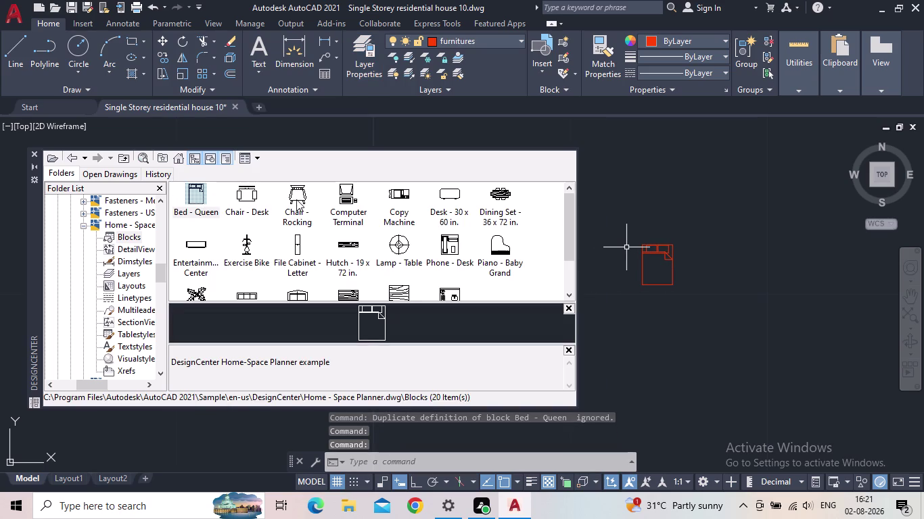
drag(296, 200, 610, 197)
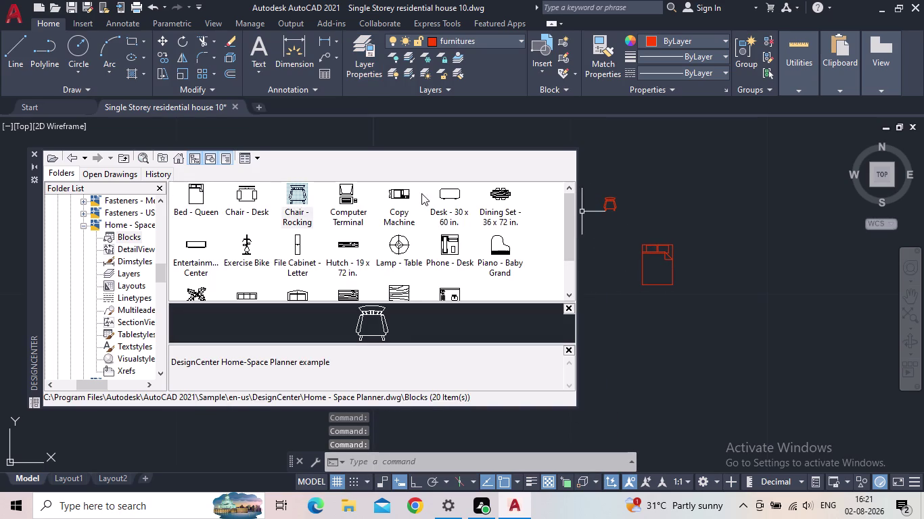
drag(497, 202, 670, 188)
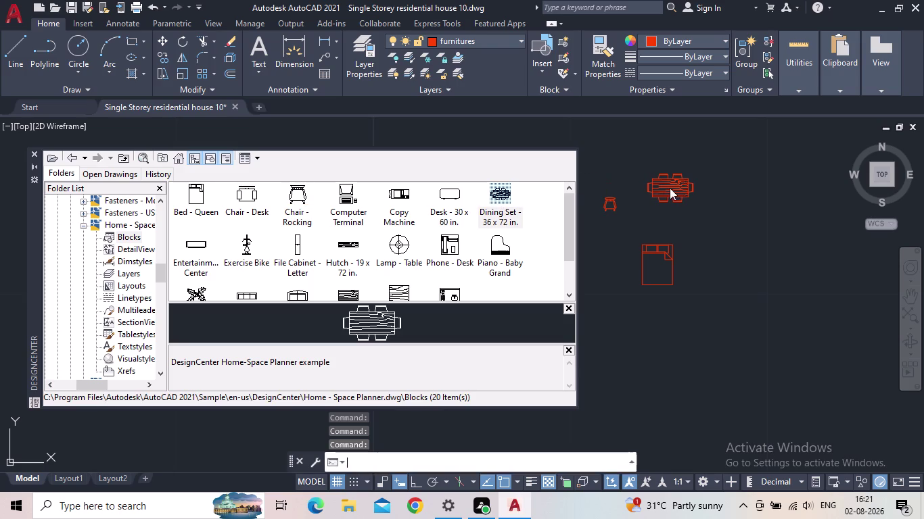
scroll(down, 3)
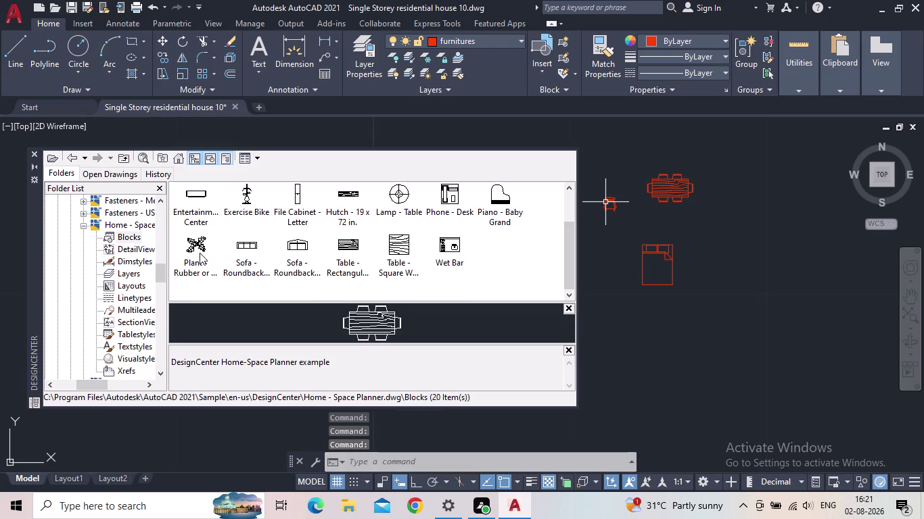
drag(186, 243, 642, 171)
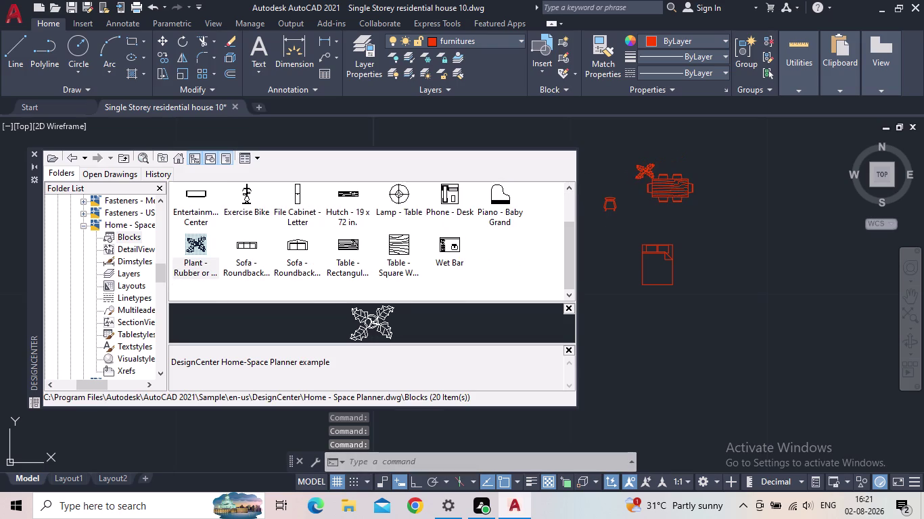
drag(642, 172, 621, 171)
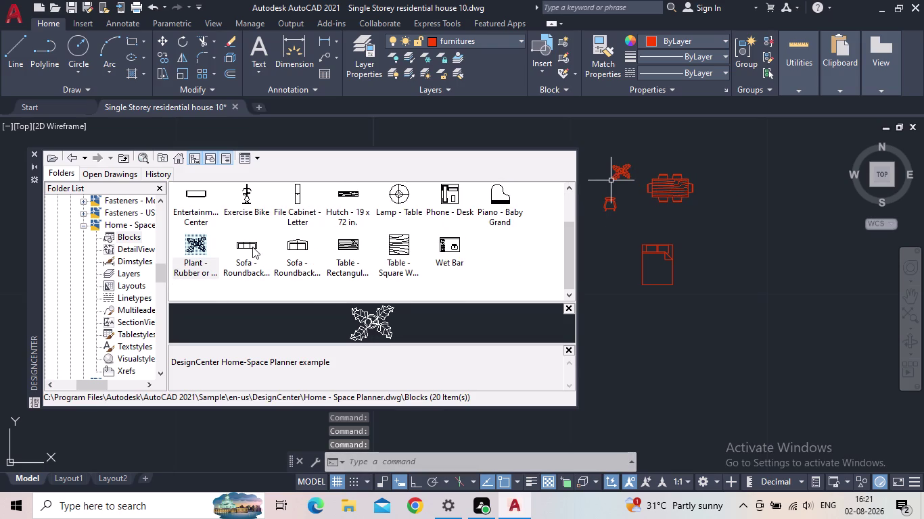
Place two sofas below the bed, the Lamp - Table beside it, and the Desk.
drag(249, 242, 646, 324)
drag(296, 247, 703, 321)
drag(406, 195, 689, 251)
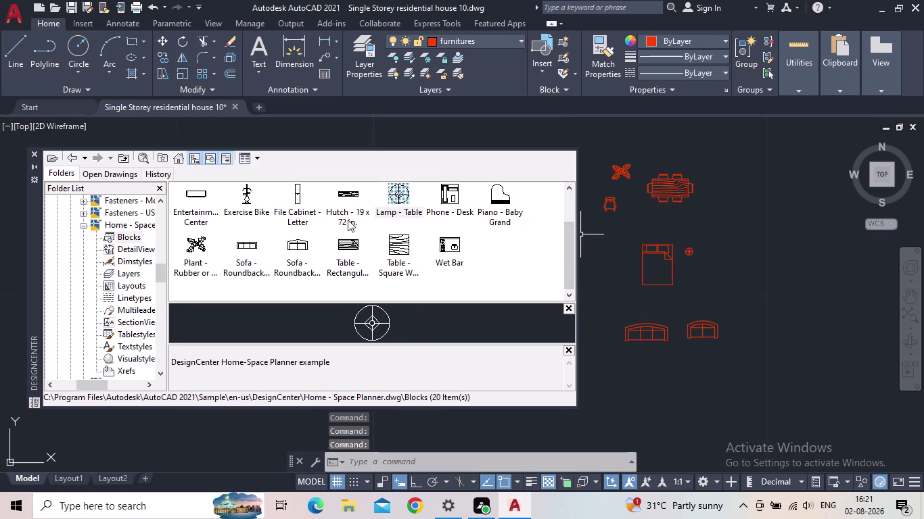
scroll(up, 3)
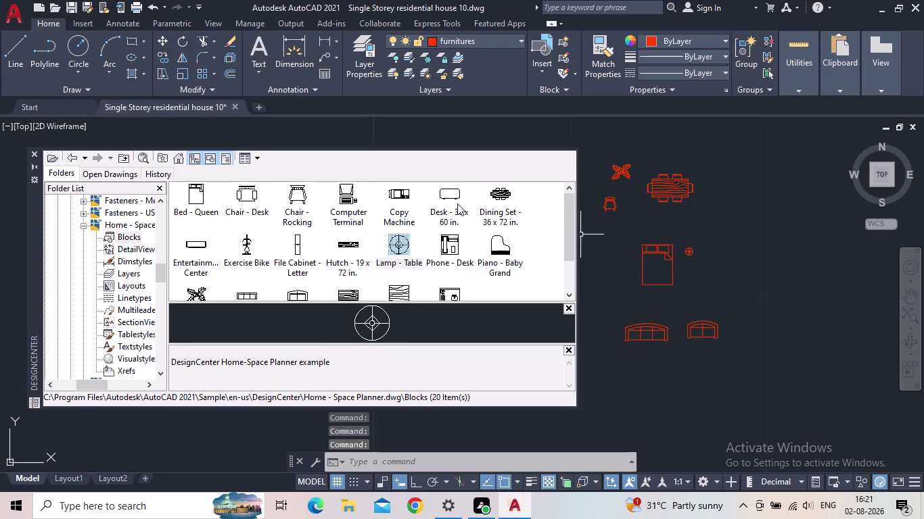
drag(442, 194, 729, 227)
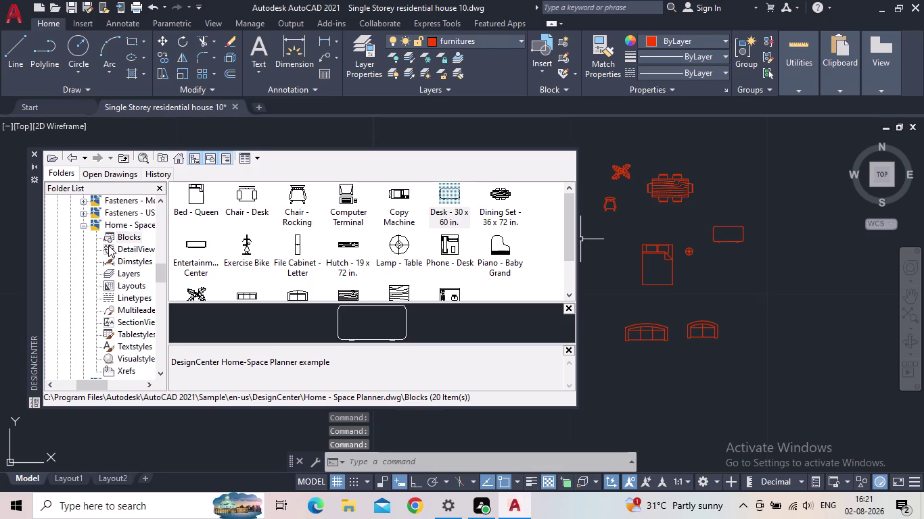
scroll(down, 3)
scroll(down, 3)
scroll(down, 3)
scroll(down, 3)
scroll(down, 3)
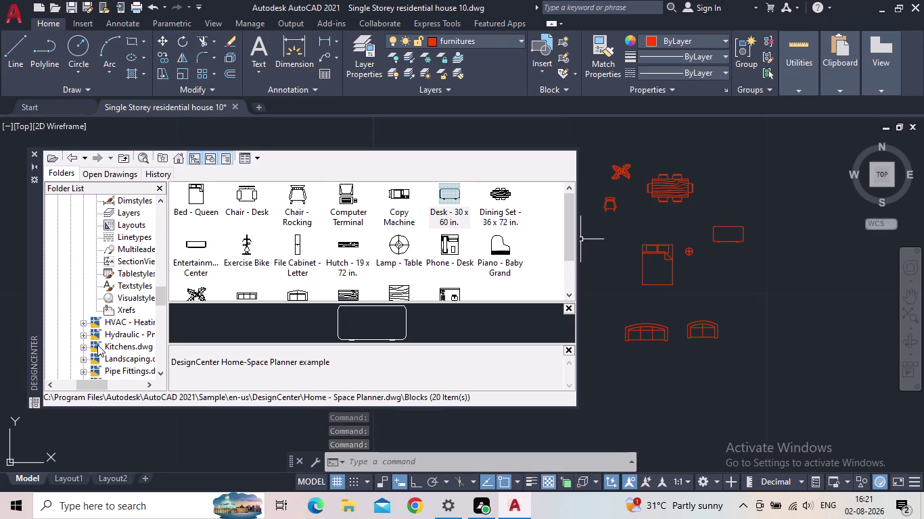
click(82, 346)
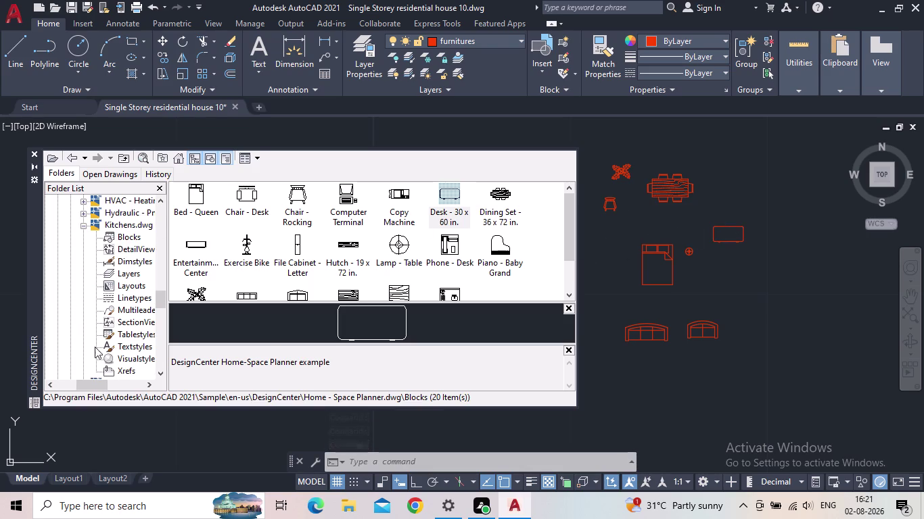
Place the Microwave and 'Range-Oven - 30 in top' blocks from Kitchens.dwg into the drawing.
double_click(125, 236)
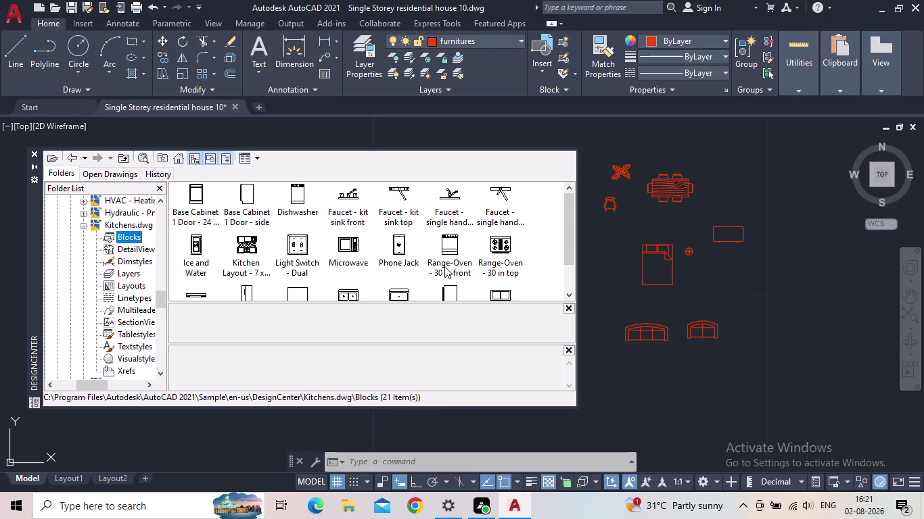
drag(349, 247, 602, 385)
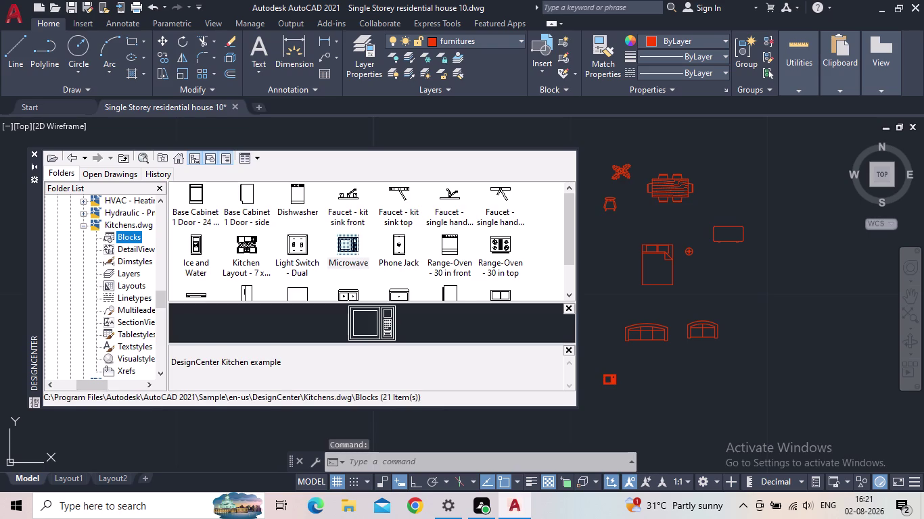
drag(602, 384, 600, 389)
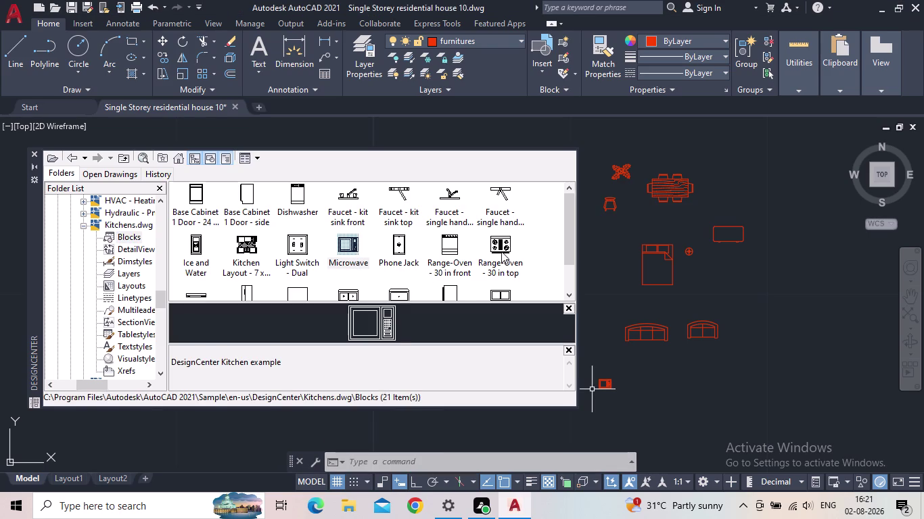
drag(498, 250, 655, 383)
Drag the 'Sink-single - 30 in top' block into the drawing.
scroll(down, 3)
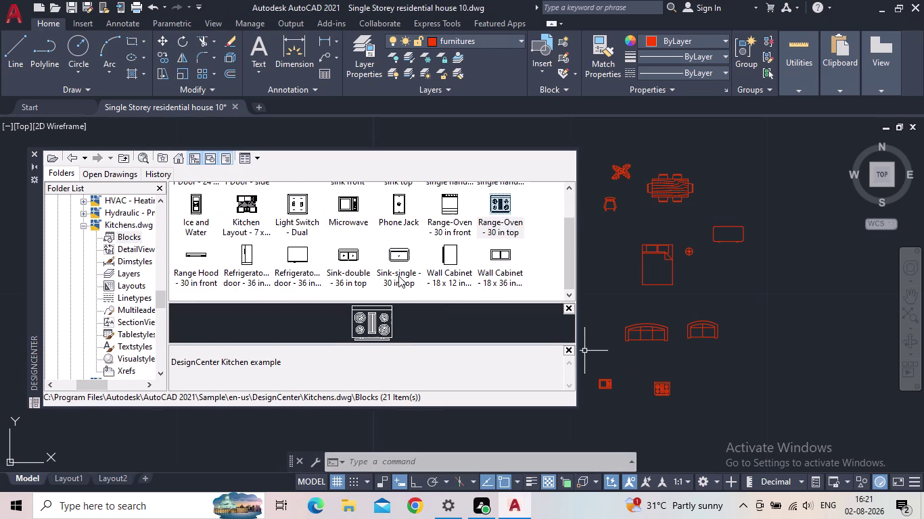
scroll(down, 3)
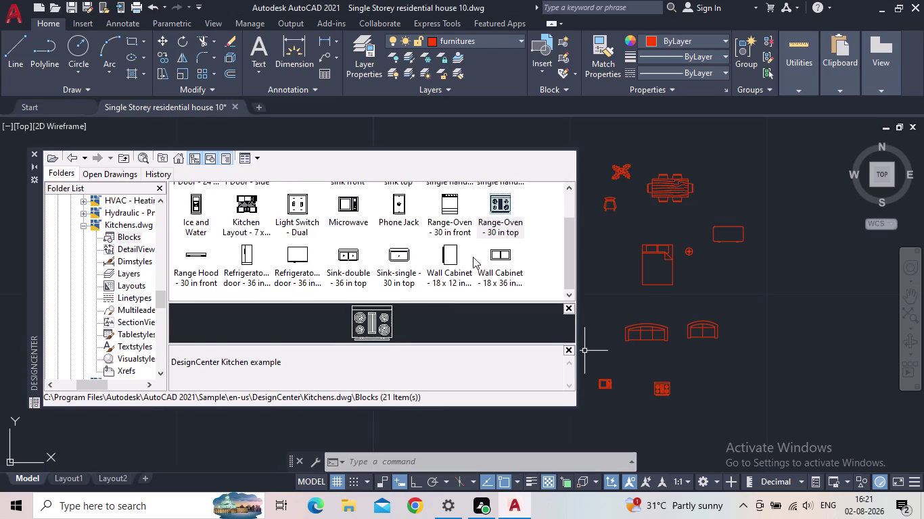
scroll(down, 3)
scroll(up, 3)
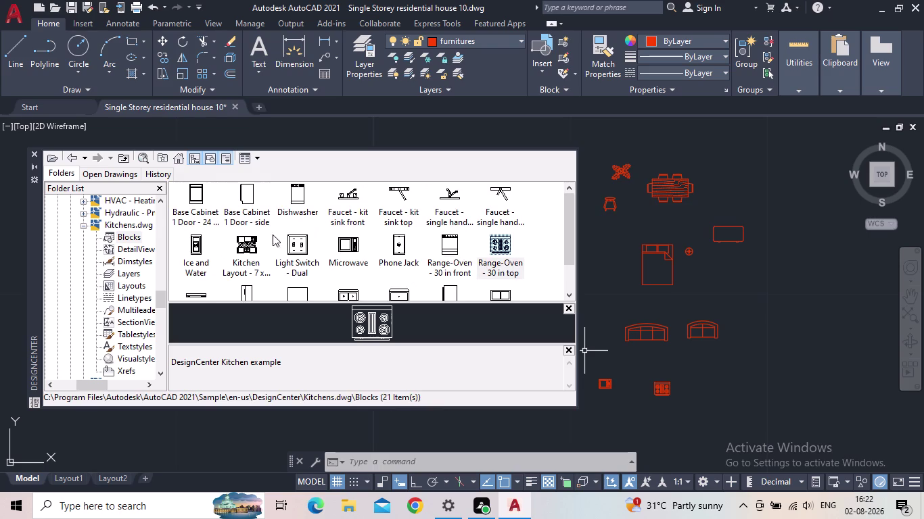
scroll(down, 3)
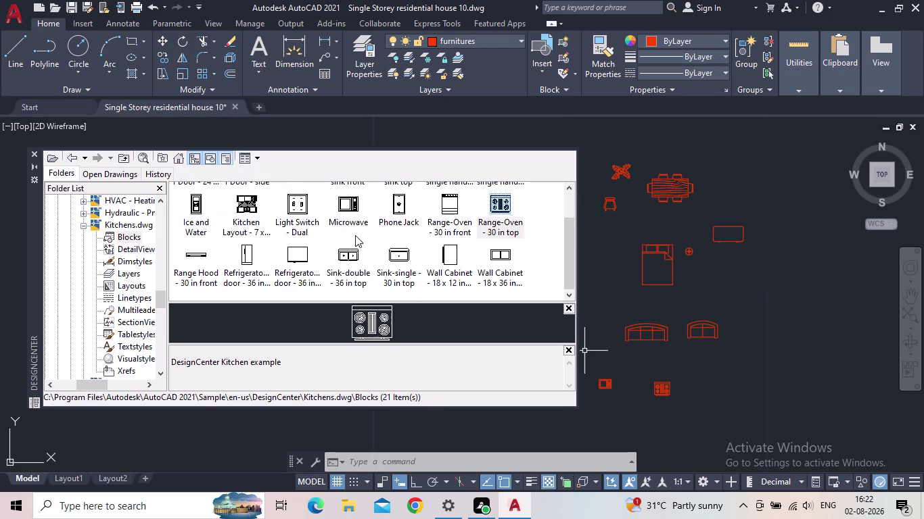
drag(391, 258, 624, 408)
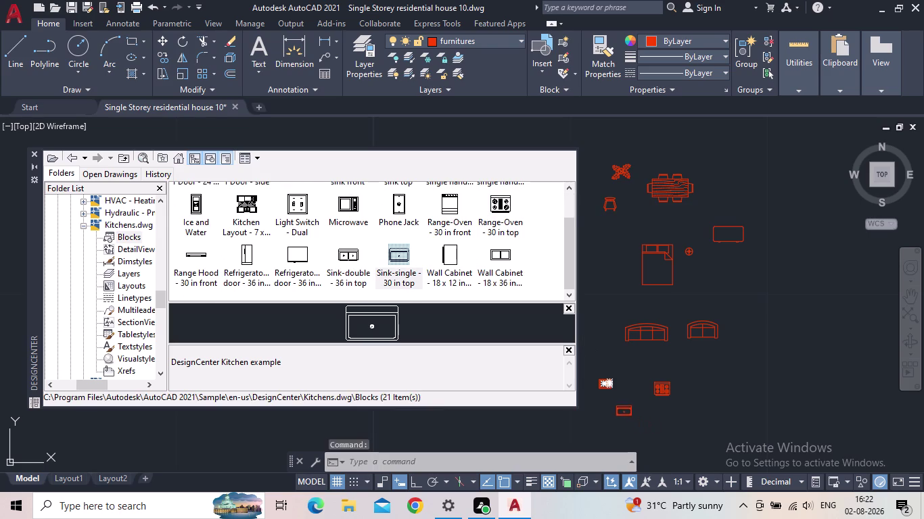
drag(623, 407, 624, 399)
Expand the House Designer drawing's contents in DesignCenter.
scroll(up, 3)
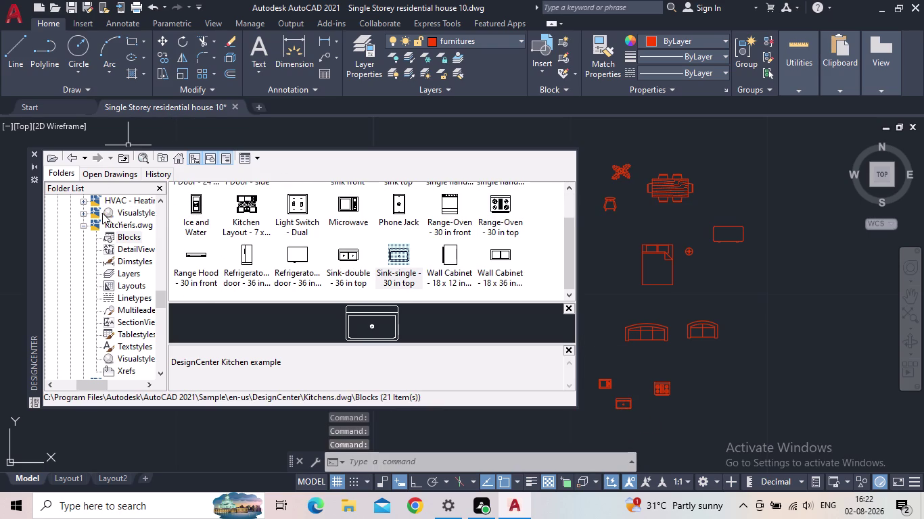
scroll(up, 3)
scroll(up, 3)
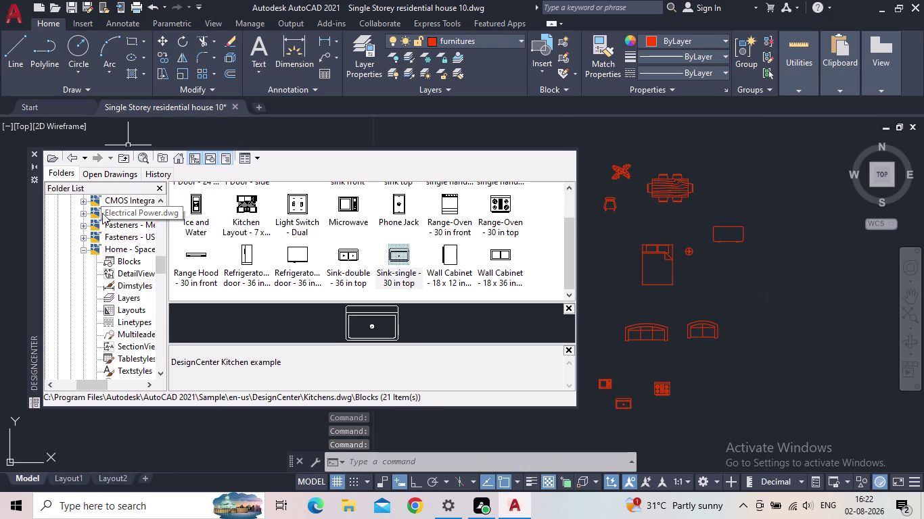
click(82, 250)
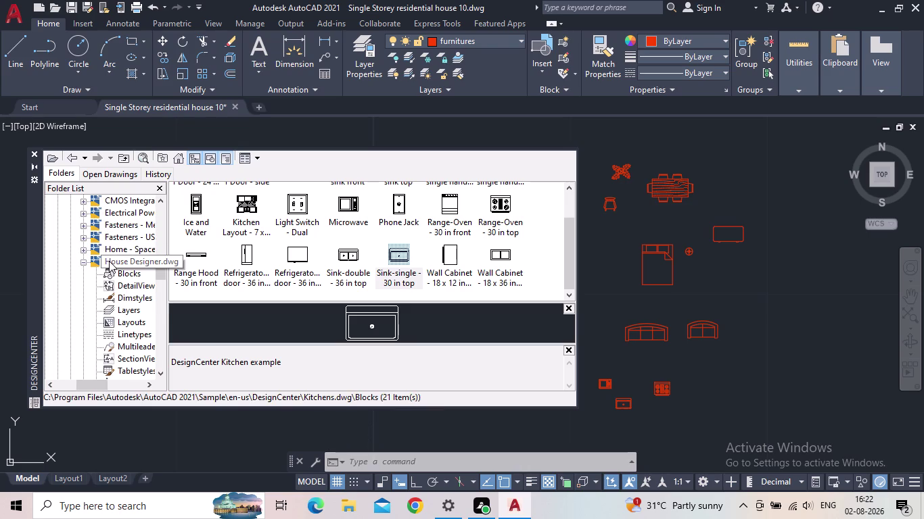
click(32, 153)
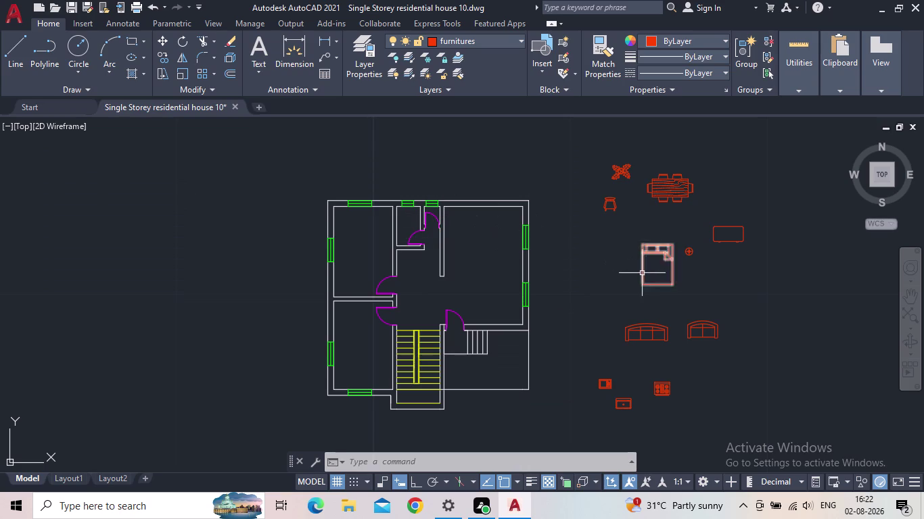
Grip-move the double bed into the top-left corner of the upper-left room.
click(641, 273)
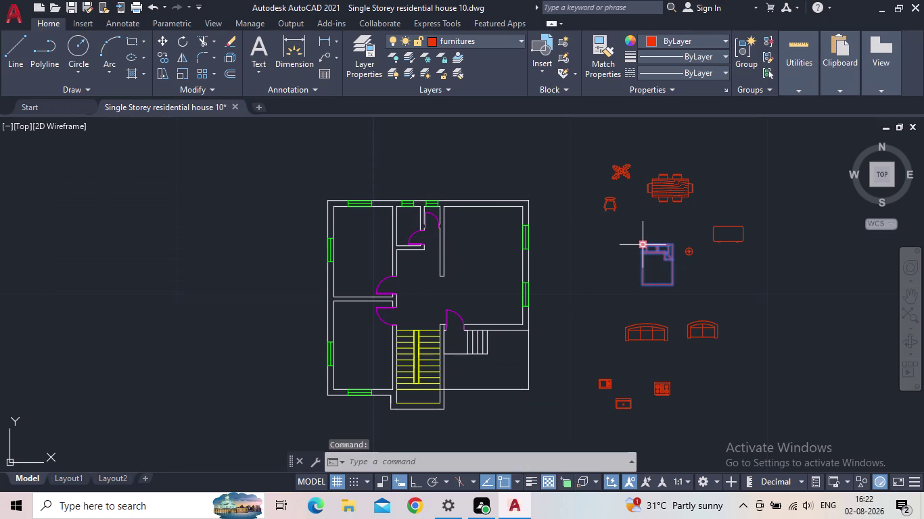
click(643, 245)
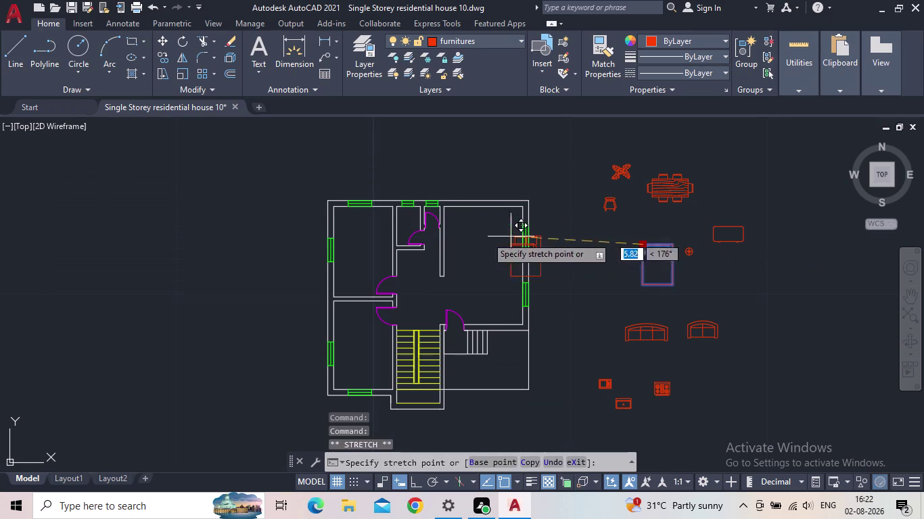
scroll(up, 3)
scroll(up, 3)
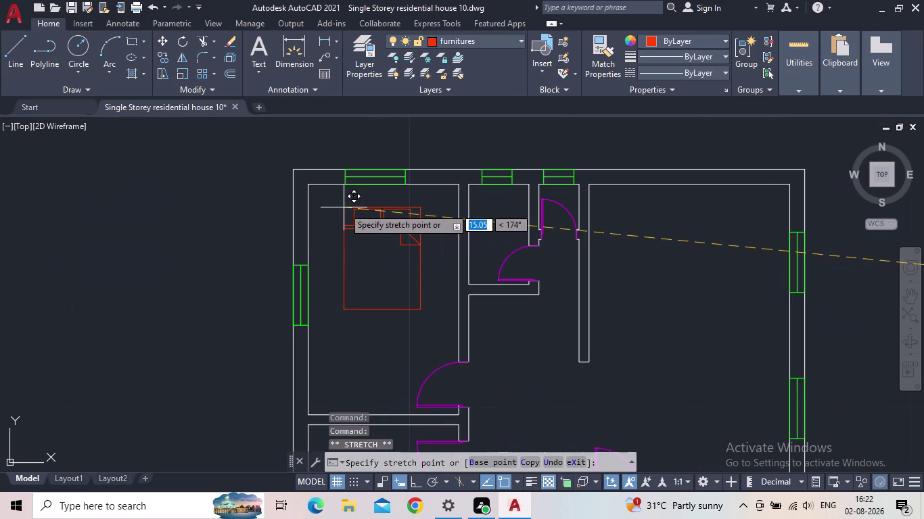
scroll(up, 3)
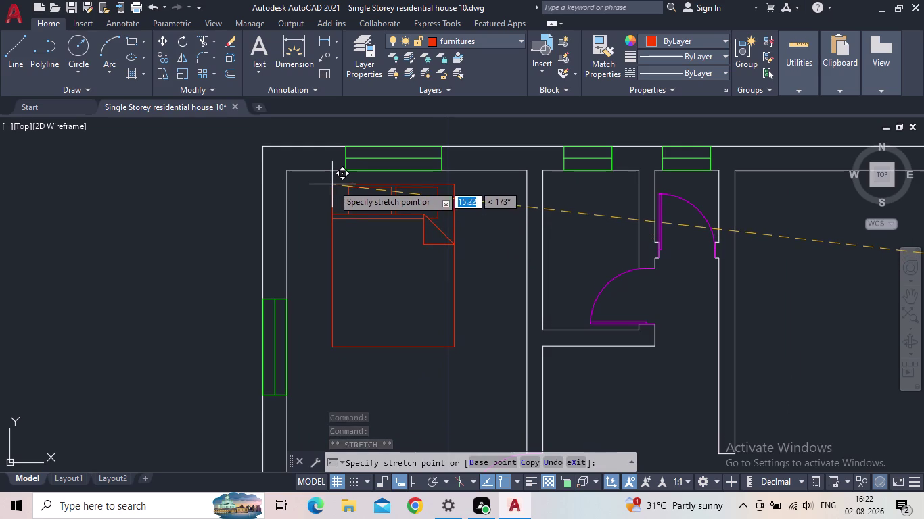
click(336, 182)
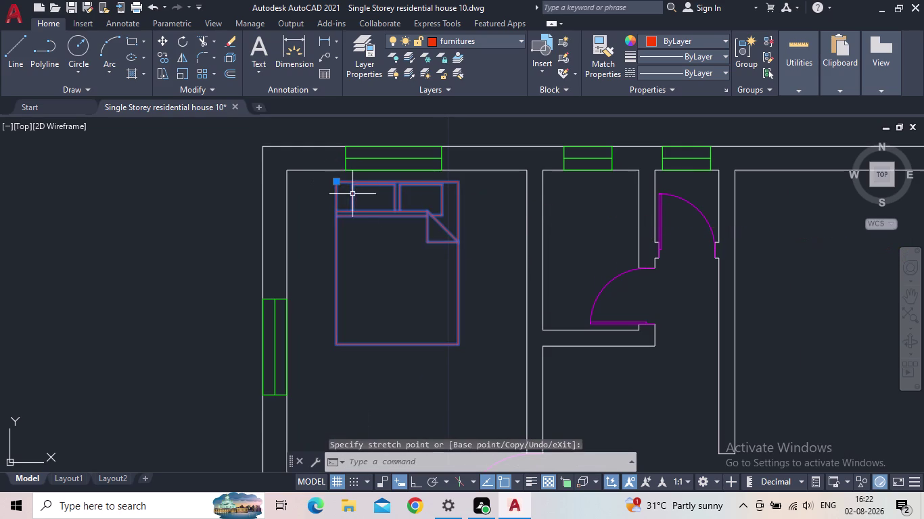
scroll(down, 3)
key(Escape)
Select the round lamp block among the spare furniture and start COPY (CO).
middle_drag(421, 244, 368, 263)
scroll(down, 3)
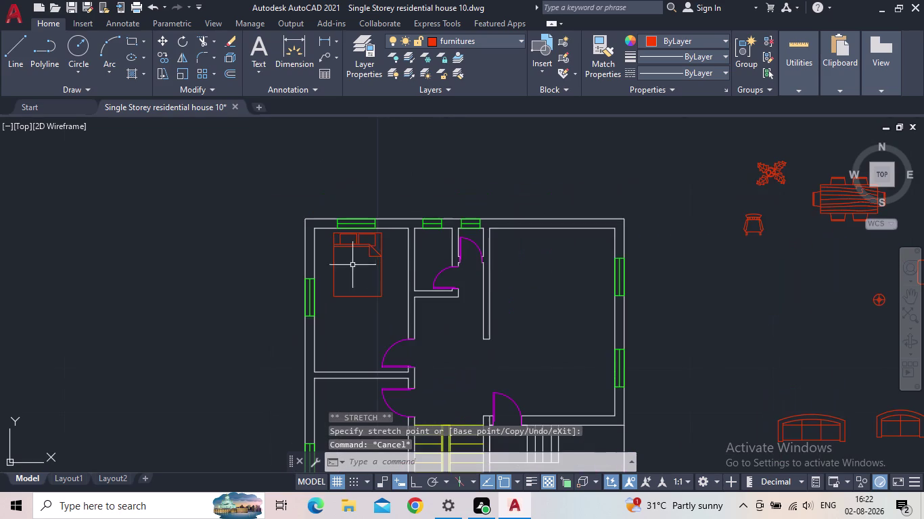
scroll(down, 3)
middle_drag(694, 248, 501, 242)
scroll(up, 3)
drag(614, 265, 611, 255)
click(569, 202)
key(c)
key(o)
key(Return)
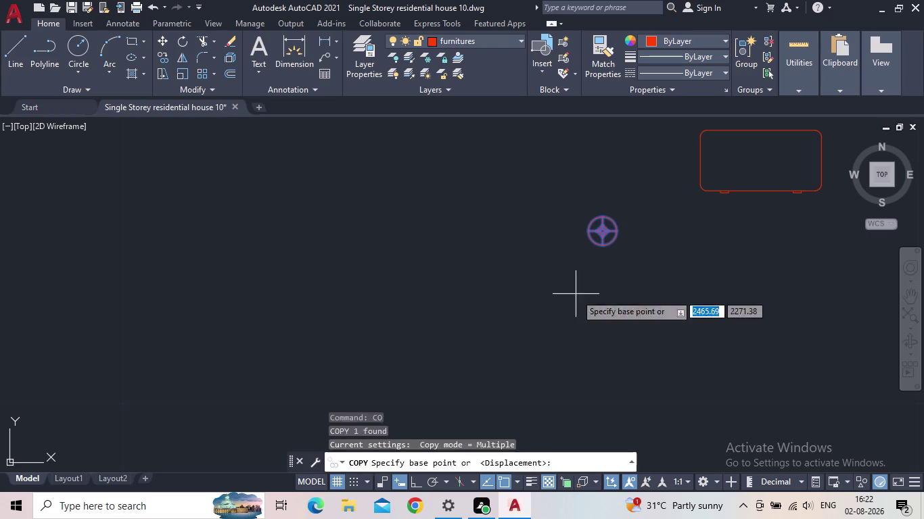
Copy the lamp from its centre to the left and right of the bed's head.
click(602, 230)
middle_drag(302, 223, 571, 304)
scroll(down, 3)
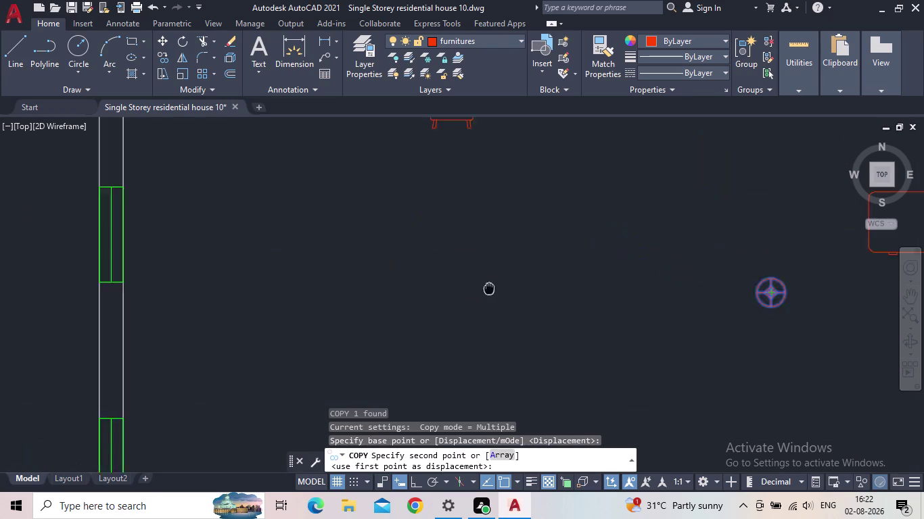
scroll(down, 3)
scroll(up, 3)
scroll(up, 3)
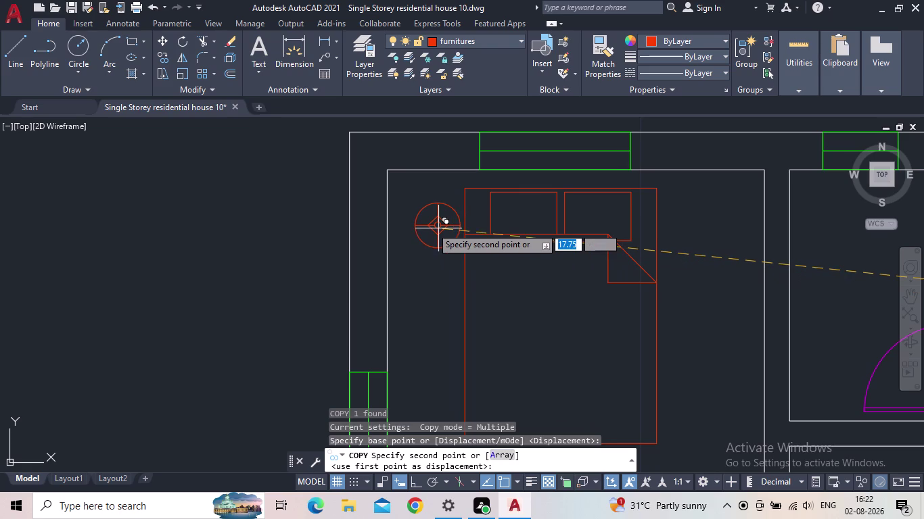
click(427, 221)
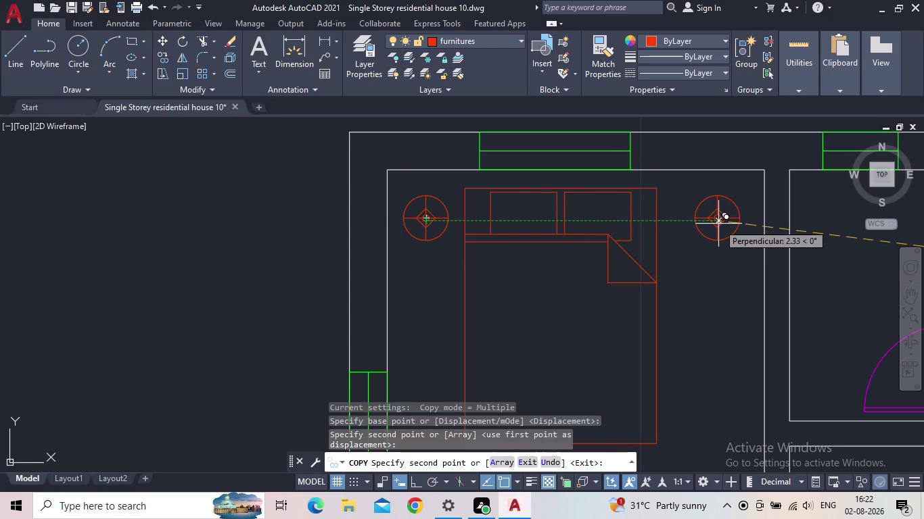
click(711, 225)
scroll(down, 3)
middle_drag(707, 311, 664, 310)
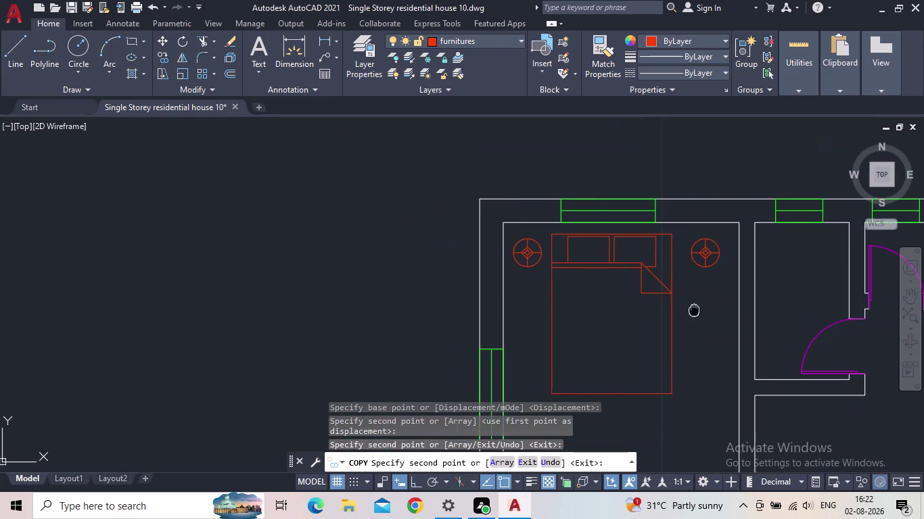
middle_drag(664, 311, 626, 310)
key(Escape)
Pan to the spare furniture and begin a selection window around the chair.
middle_drag(623, 324, 606, 288)
scroll(down, 3)
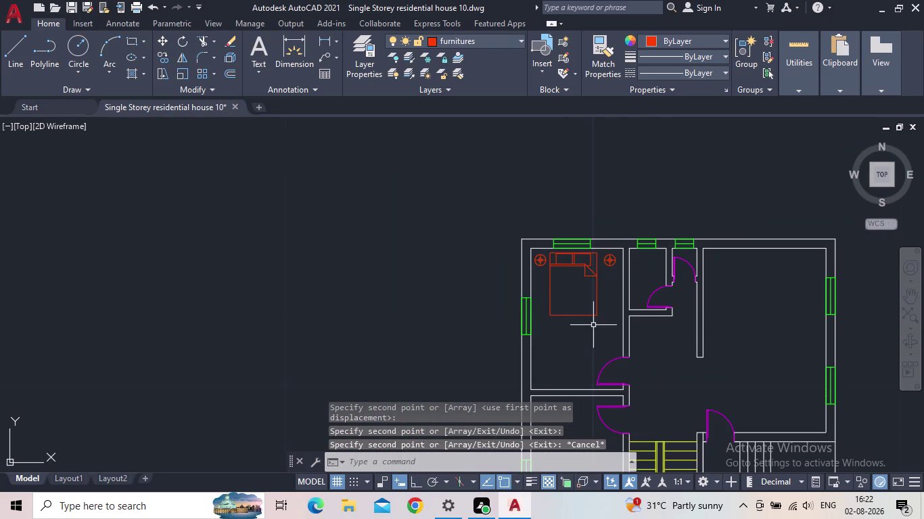
middle_drag(562, 347, 286, 337)
drag(722, 253, 721, 252)
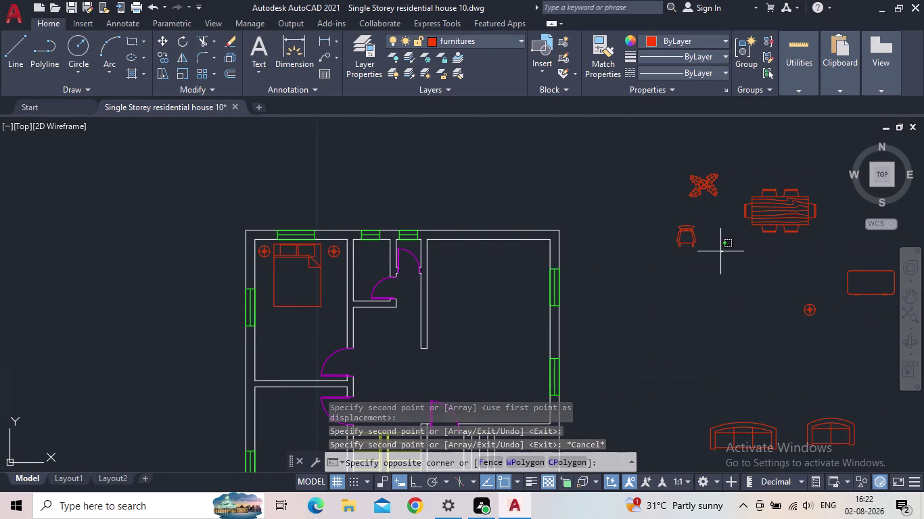
Rotate the chair block a quarter turn (90°).
drag(721, 252, 716, 249)
click(671, 238)
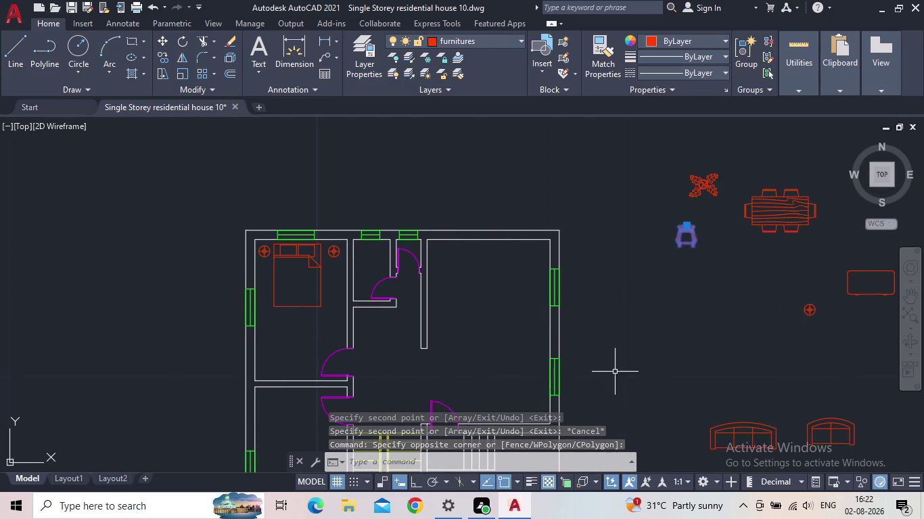
click(411, 481)
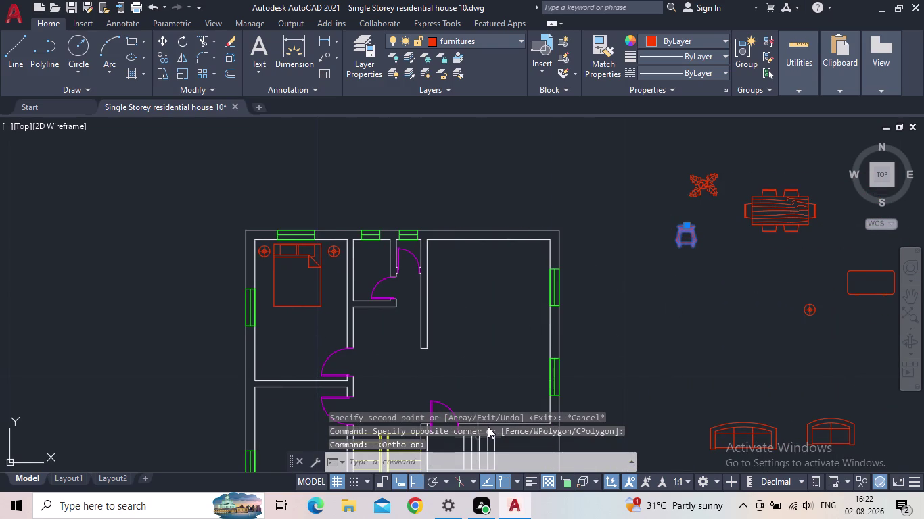
key(r)
key(o)
key(Return)
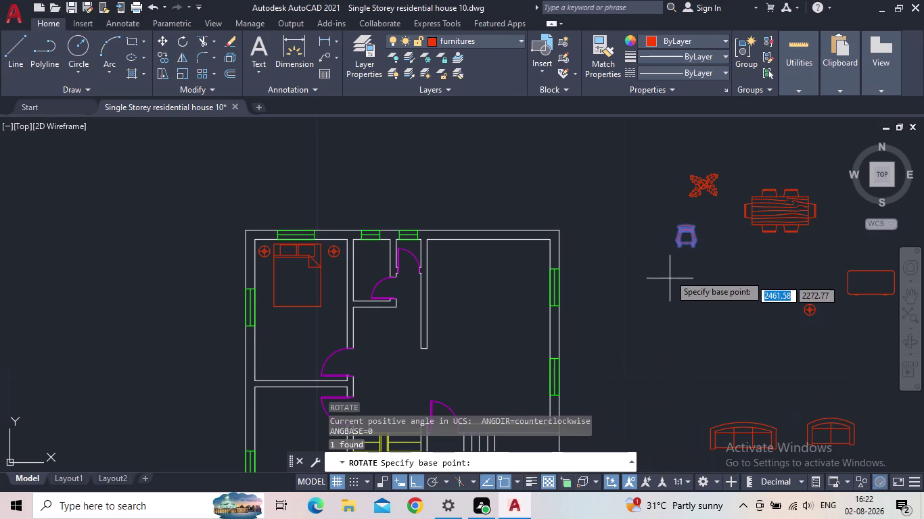
click(687, 245)
click(644, 169)
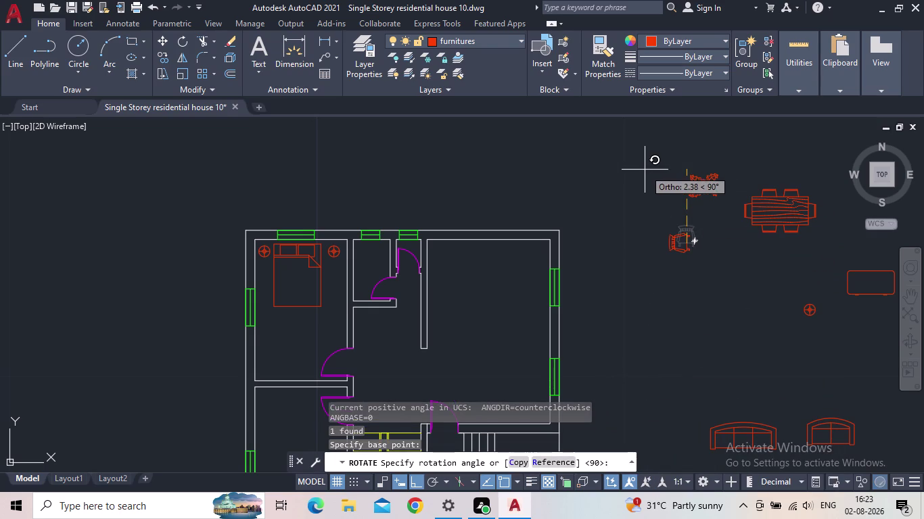
key(Escape)
Move the rotated chair into the bedroom below the bed beside the left wall.
drag(693, 272, 685, 256)
click(643, 218)
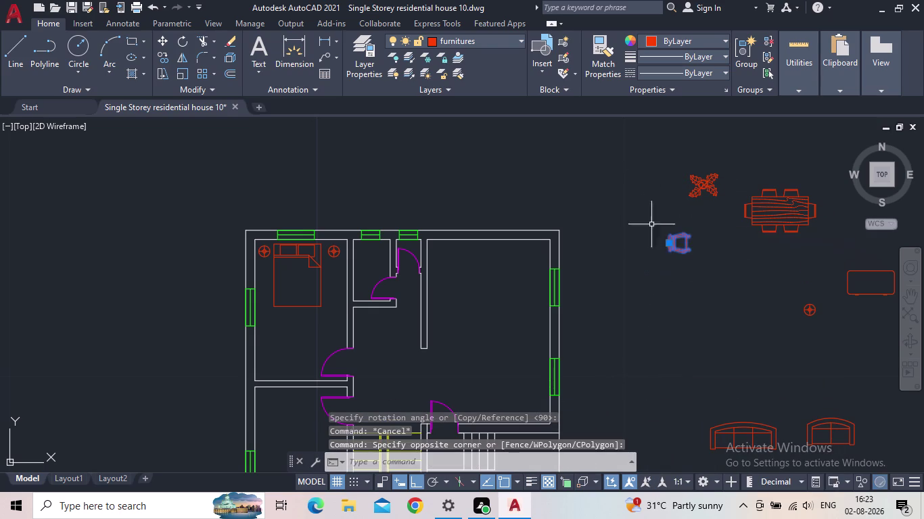
drag(669, 247, 644, 249)
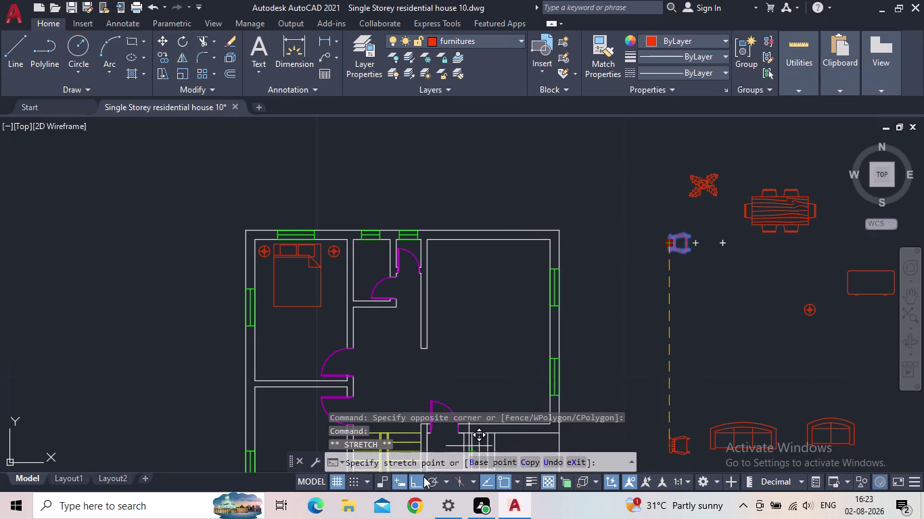
click(420, 479)
scroll(up, 3)
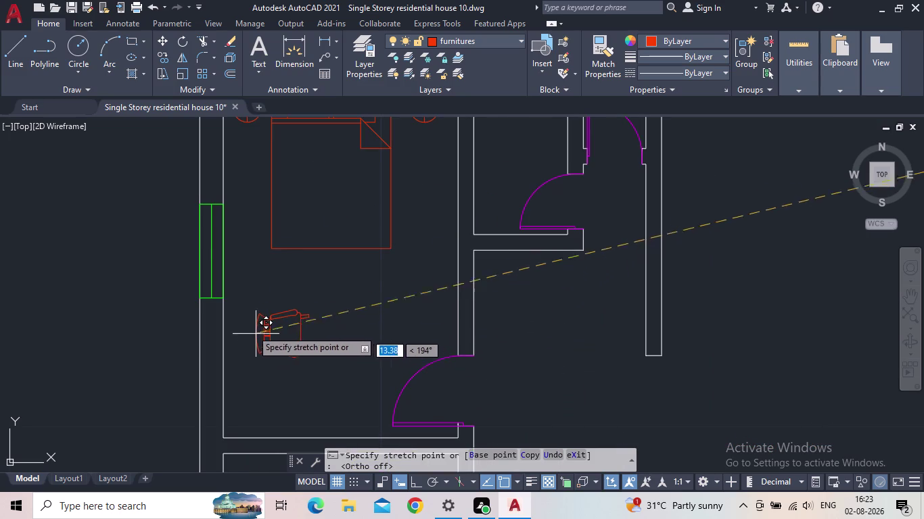
middle_drag(229, 303, 352, 266)
scroll(down, 3)
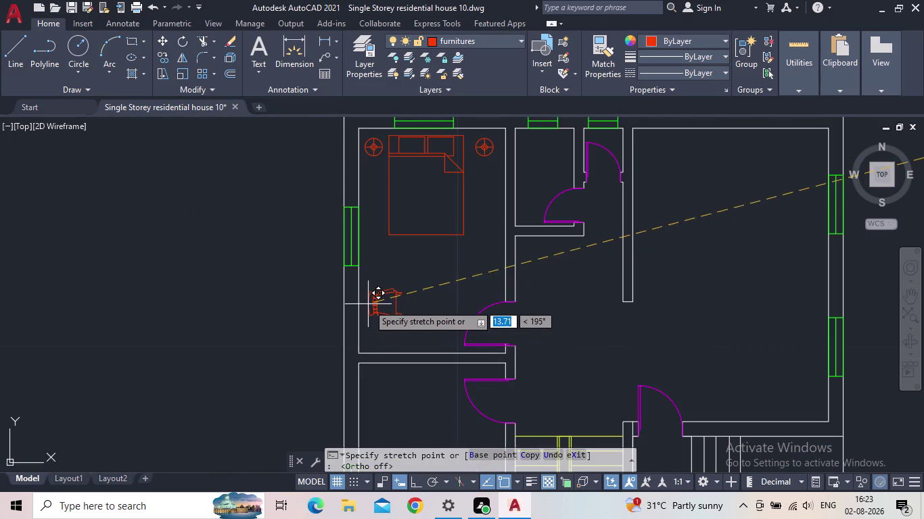
click(366, 291)
key(Escape)
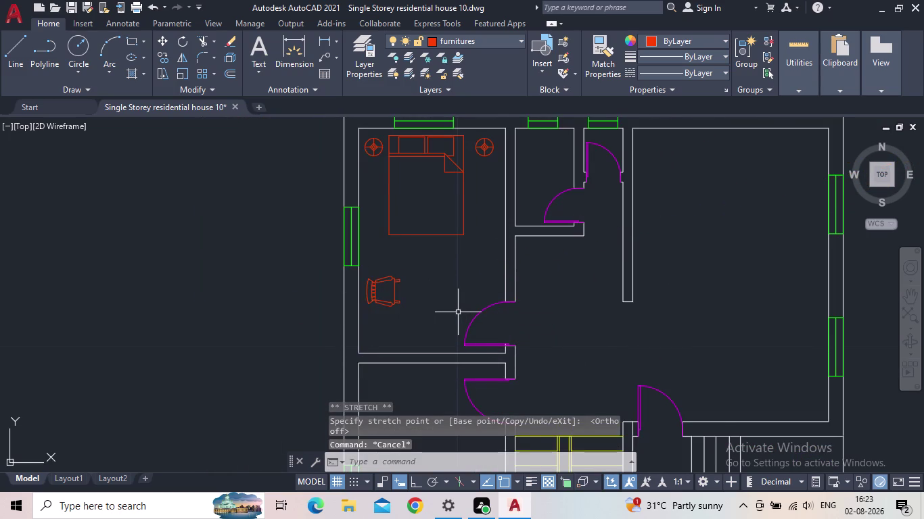
Pan and zoom out to view the furnished bedroom and the whole house plan.
scroll(down, 3)
middle_drag(458, 312, 407, 309)
scroll(down, 3)
middle_drag(566, 314, 505, 308)
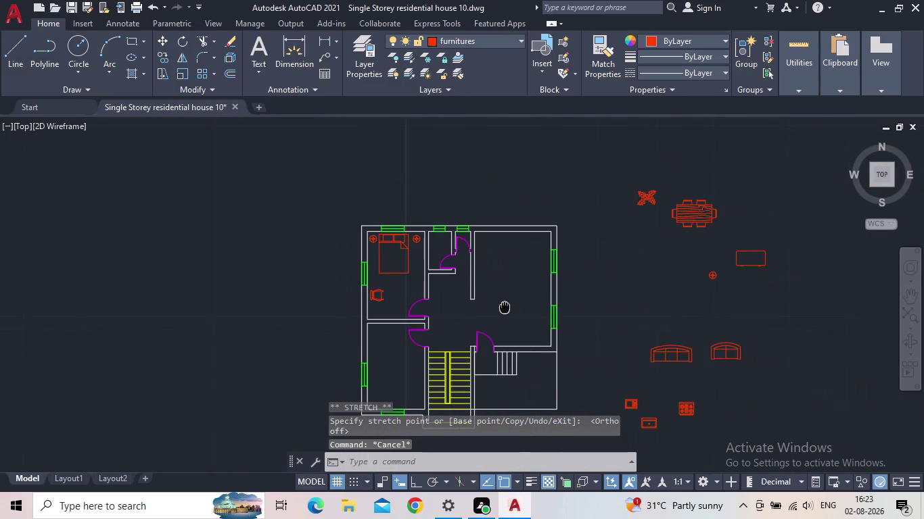
middle_drag(504, 308, 504, 308)
scroll(up, 3)
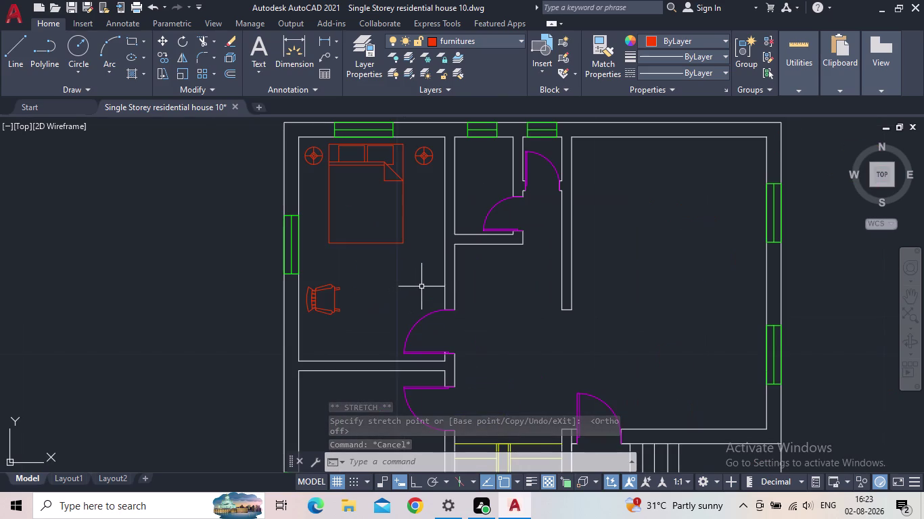
scroll(down, 3)
middle_click(338, 305)
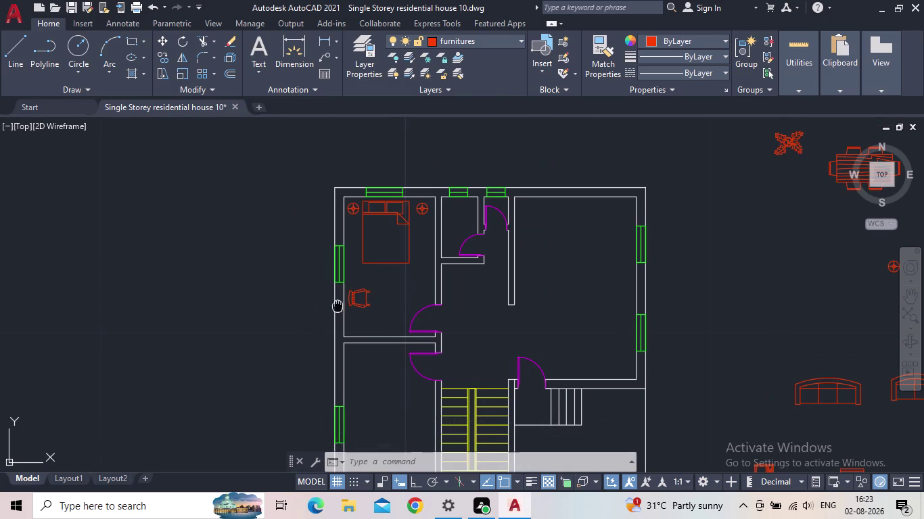
middle_drag(800, 298, 677, 309)
scroll(down, 3)
middle_drag(724, 305, 687, 305)
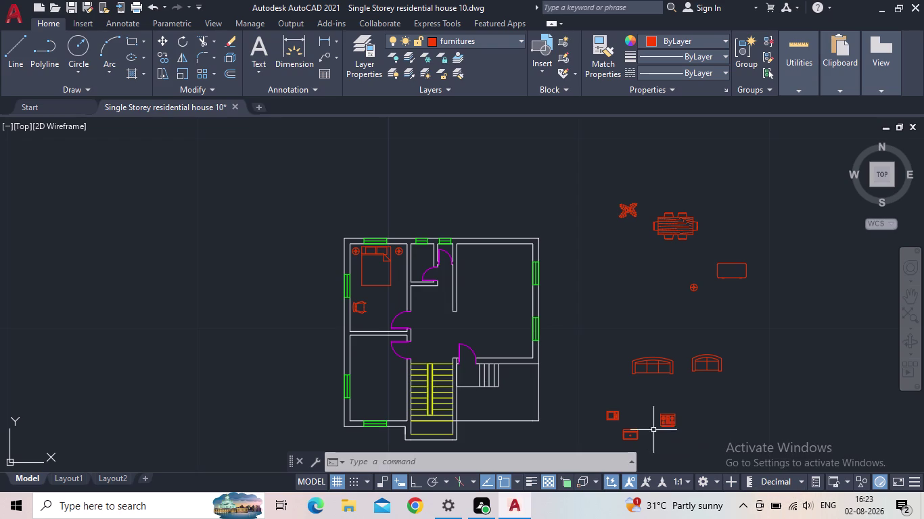
Pan around the central hall and stairs, then frame the plan with the spare furniture.
middle_drag(646, 412, 655, 378)
scroll(up, 3)
middle_drag(467, 304, 468, 307)
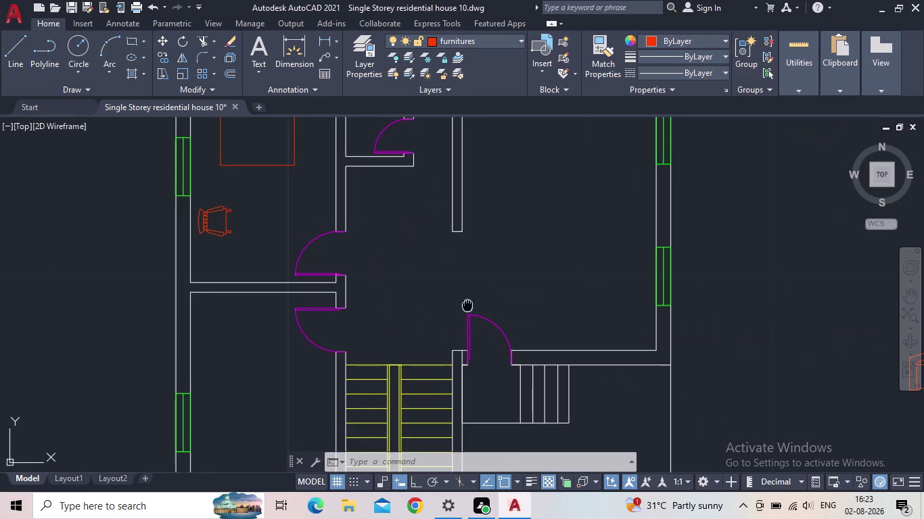
middle_drag(468, 308, 522, 351)
scroll(down, 3)
middle_drag(527, 325, 477, 287)
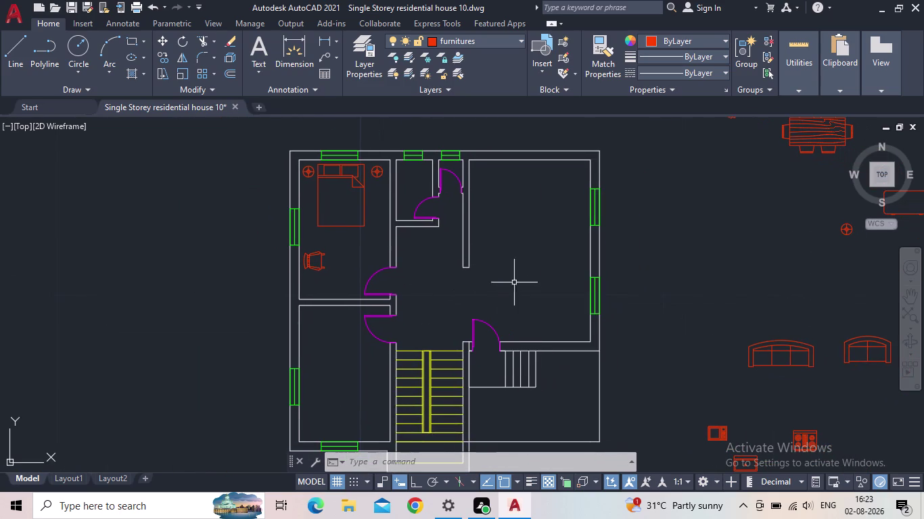
middle_drag(513, 285, 425, 312)
scroll(down, 3)
middle_drag(644, 353, 627, 268)
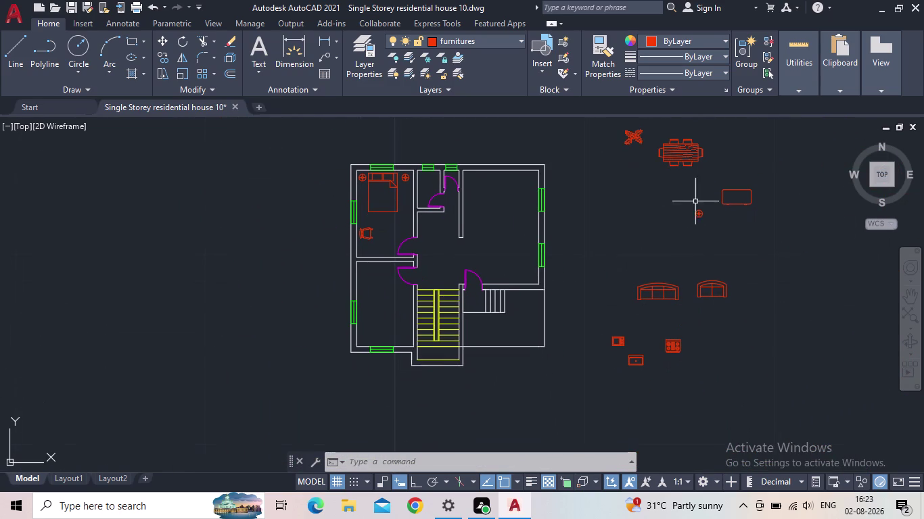
middle_drag(706, 225, 594, 311)
middle_drag(575, 339, 666, 347)
Open DesignCenter with DC and browse the Space Planner sample's blocks.
key(d)
key(c)
key(space)
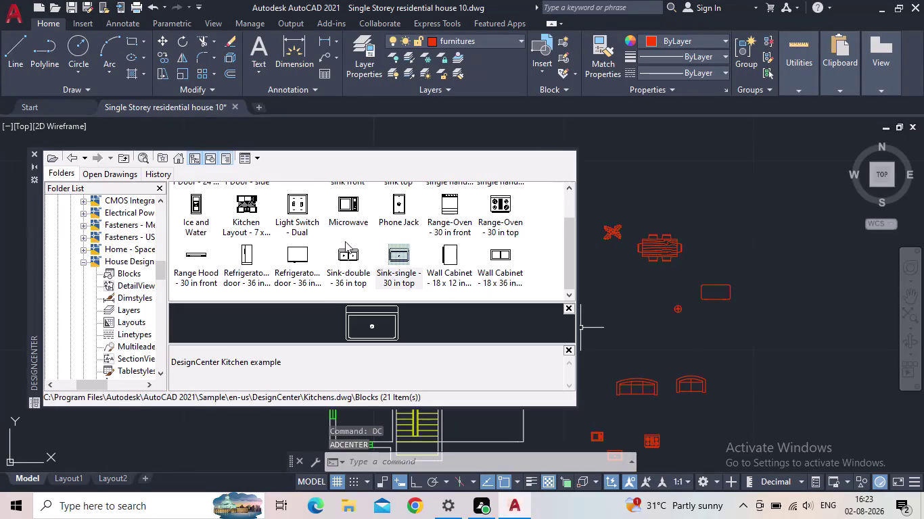
click(83, 251)
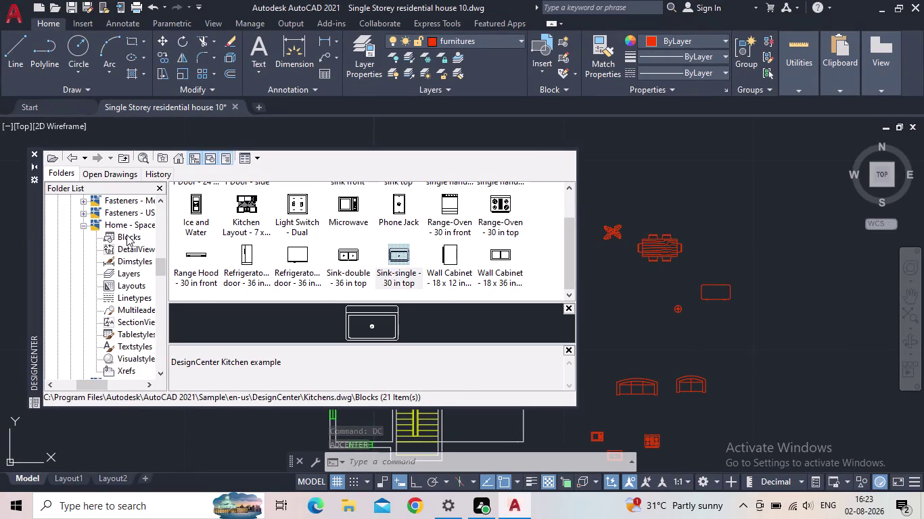
double_click(127, 234)
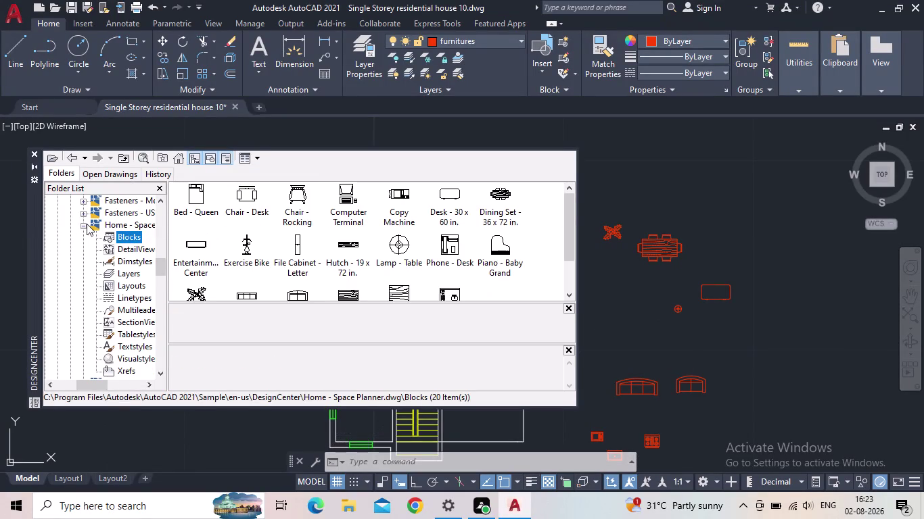
click(85, 225)
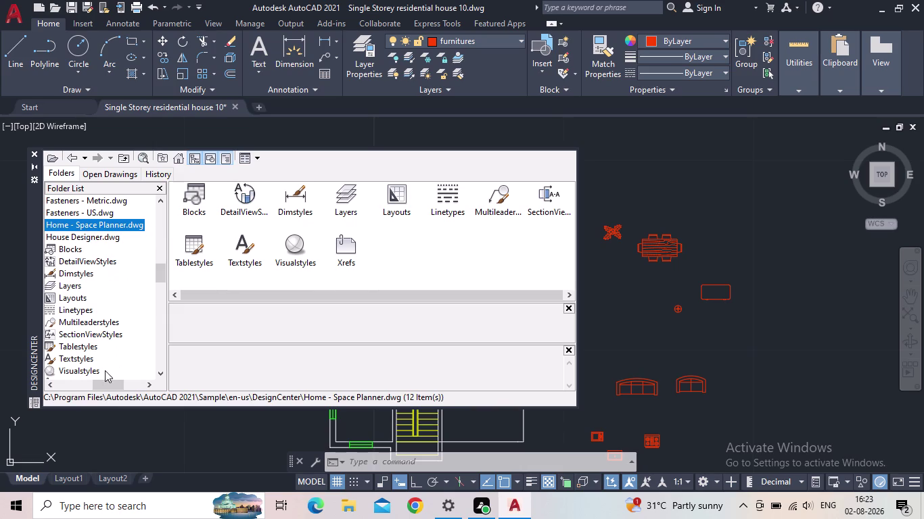
drag(107, 382, 93, 380)
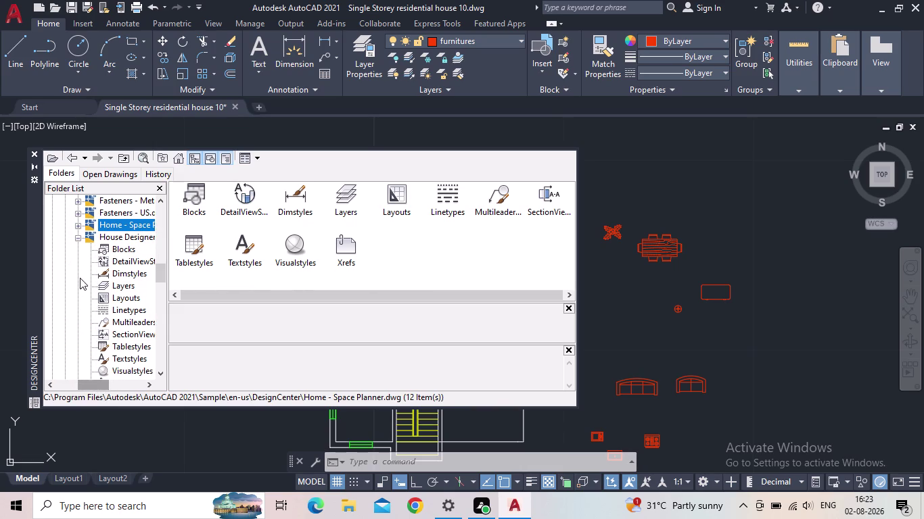
Drag 'Toilet - top' from House Designer.dwg Blocks into the drawing and close DesignCenter.
double_click(116, 249)
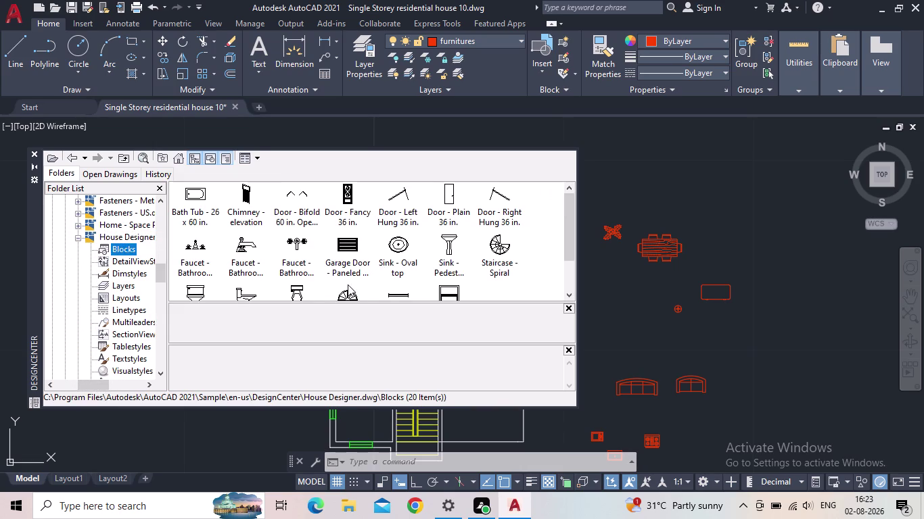
scroll(down, 3)
drag(296, 246, 639, 184)
click(35, 154)
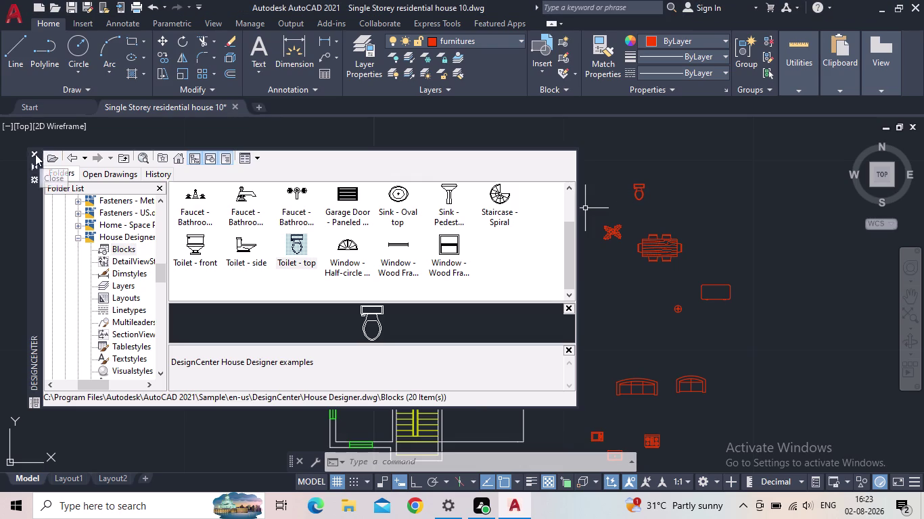
scroll(up, 3)
click(631, 188)
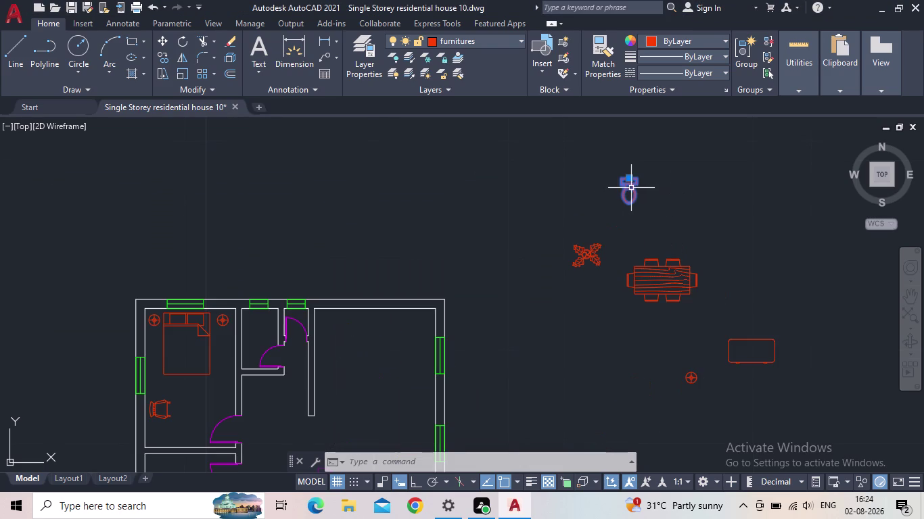
Grip-move the toilet so its back sits perpendicular against the bathroom's top wall.
drag(631, 180, 621, 184)
middle_drag(291, 307, 366, 282)
scroll(up, 3)
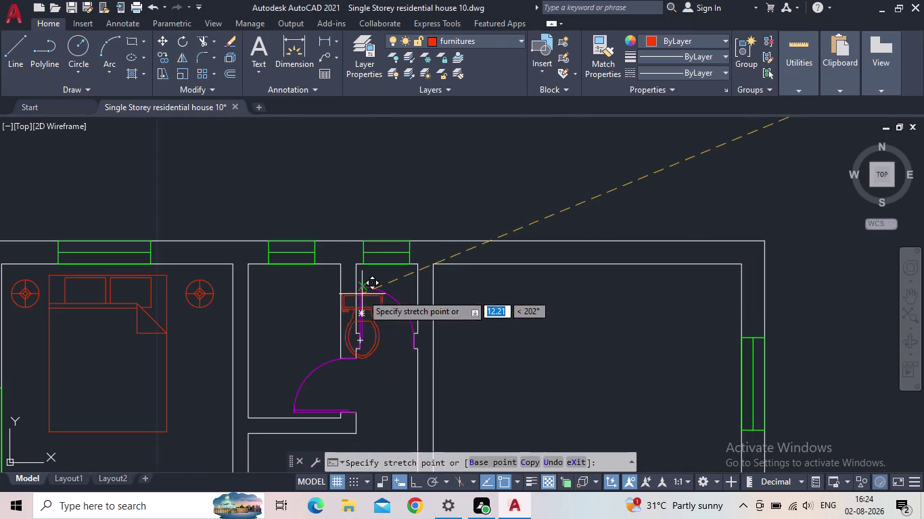
scroll(up, 3)
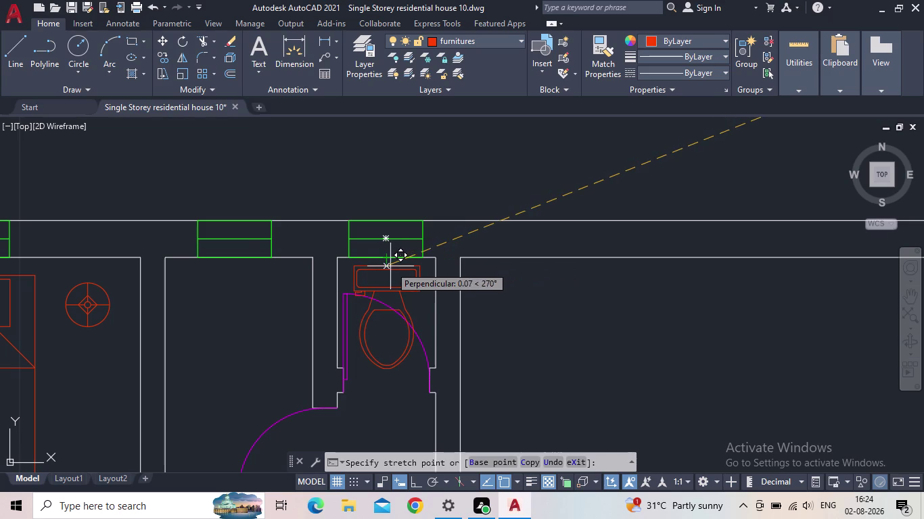
scroll(up, 3)
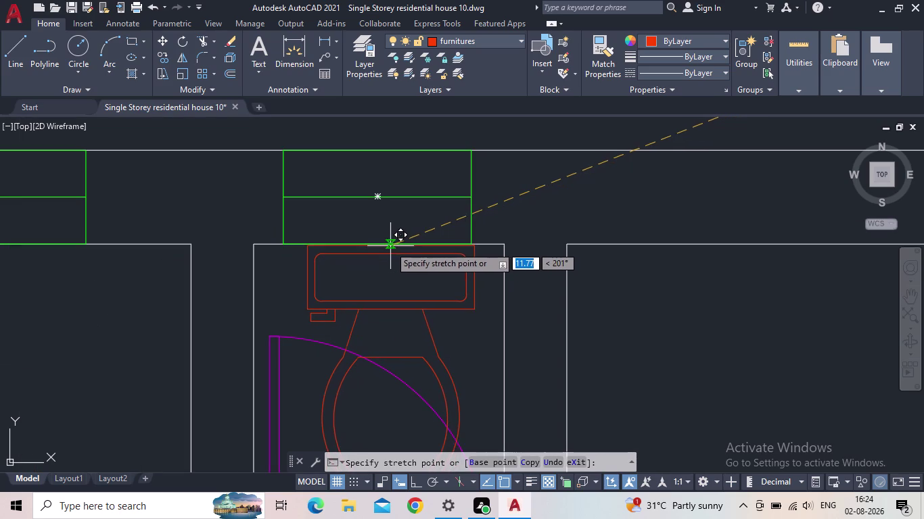
click(390, 247)
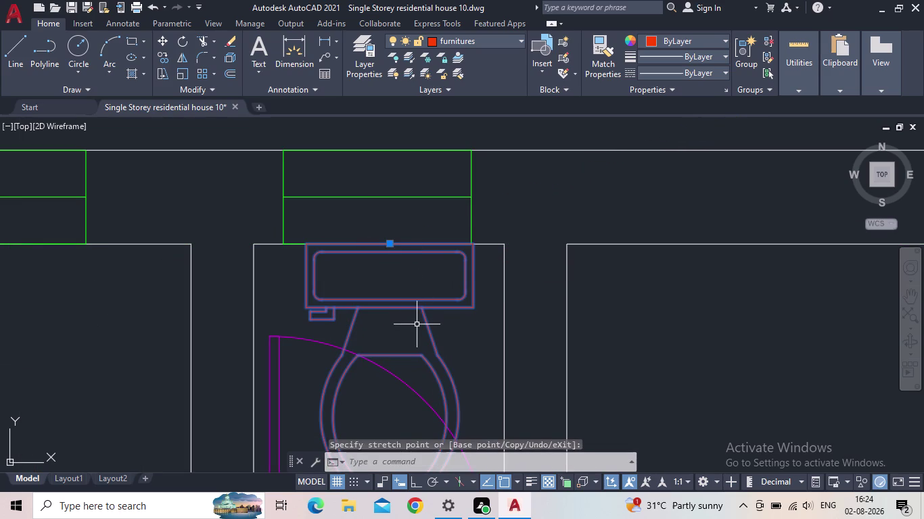
scroll(down, 3)
key(Escape)
Start the SCALE command with SC.
key(s)
key(c)
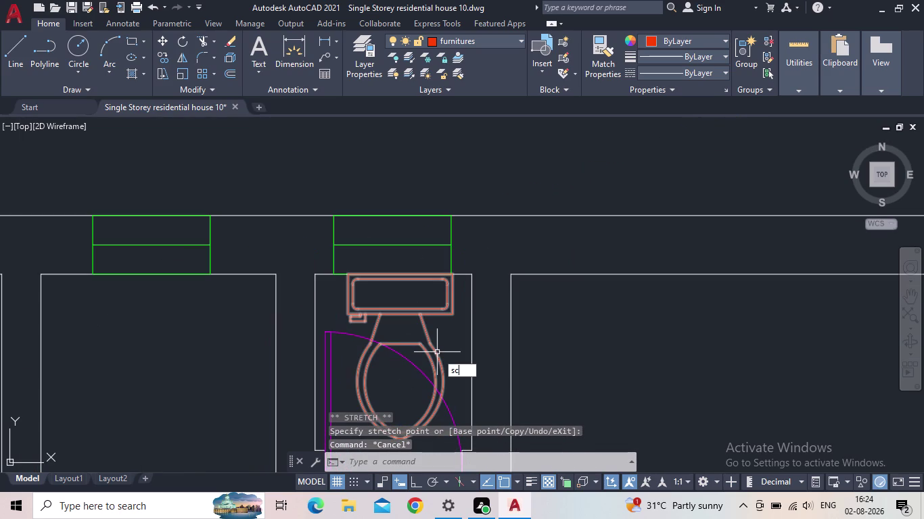
key(space)
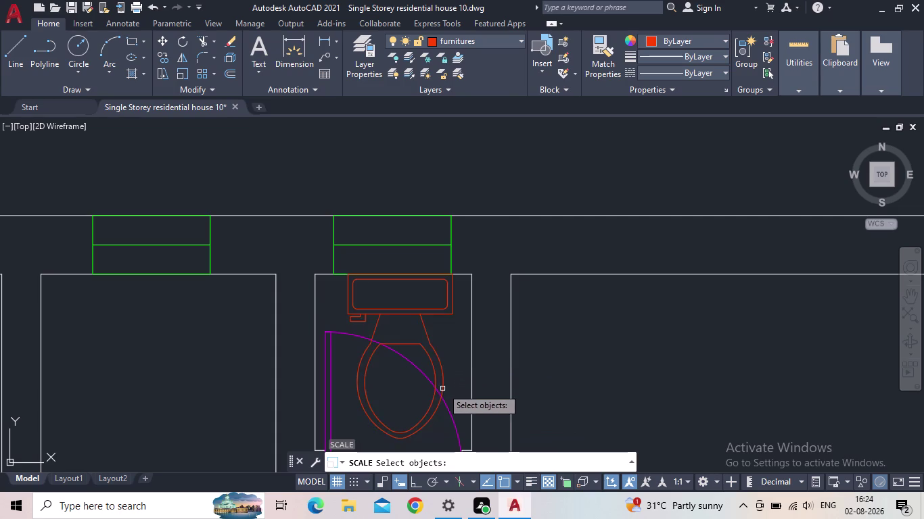
Scale the toilet from its back edge by a factor of about 0.48.
click(441, 375)
key(space)
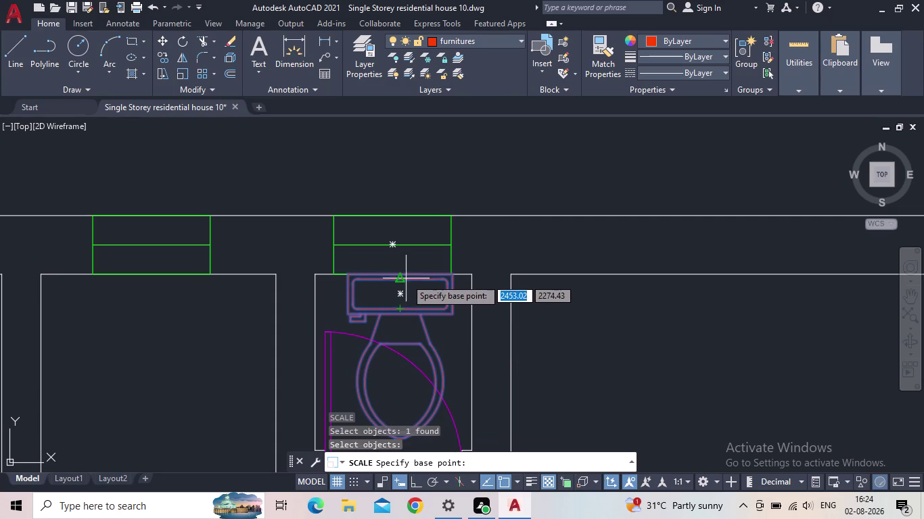
click(405, 276)
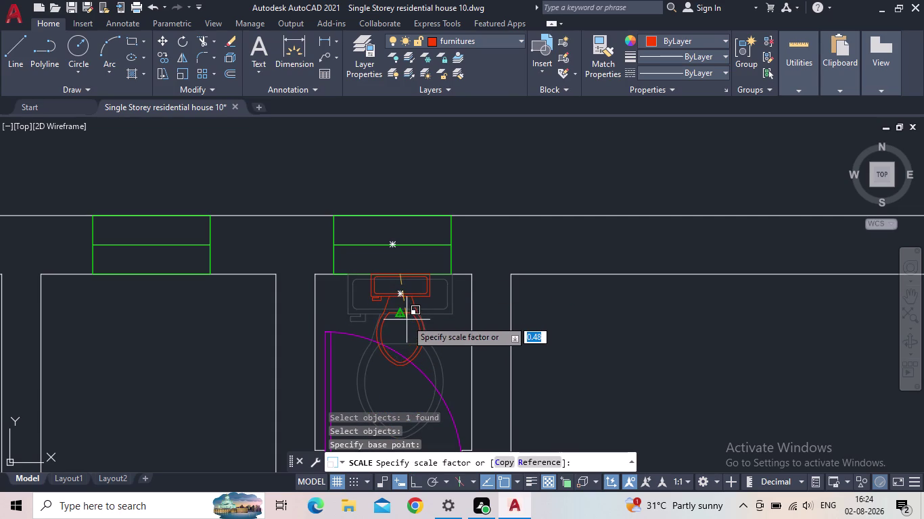
click(406, 320)
scroll(down, 3)
middle_drag(429, 353, 476, 320)
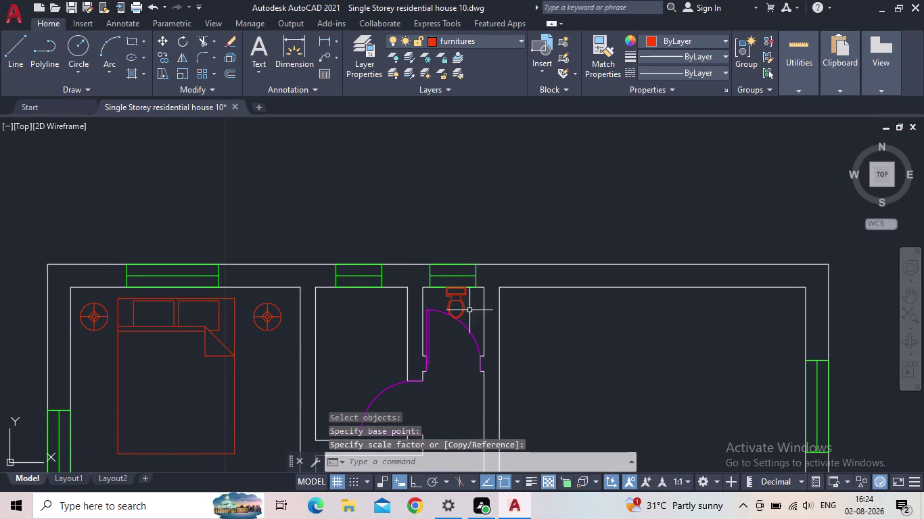
middle_drag(483, 303, 414, 256)
scroll(down, 3)
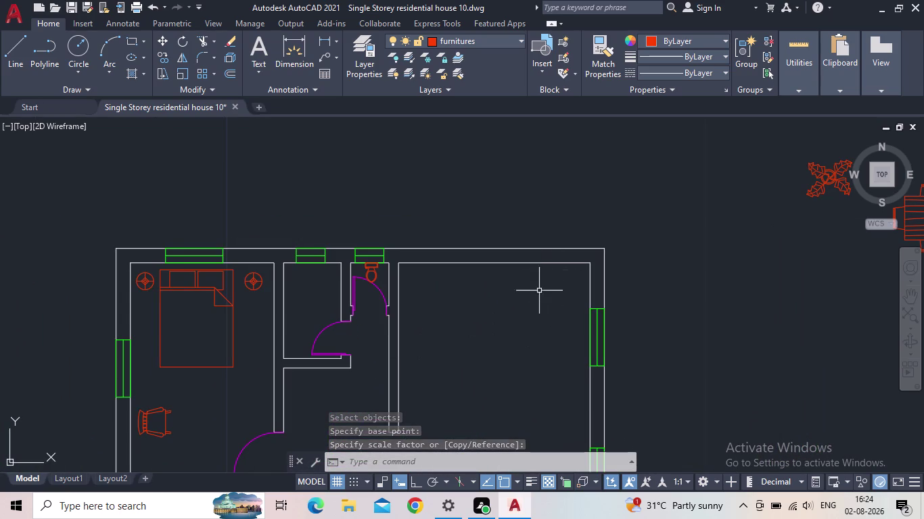
middle_drag(540, 301, 497, 281)
Add a 'Faucet - Bathroom' block via DesignCenter (DC), then close DesignCenter.
key(d)
key(c)
key(space)
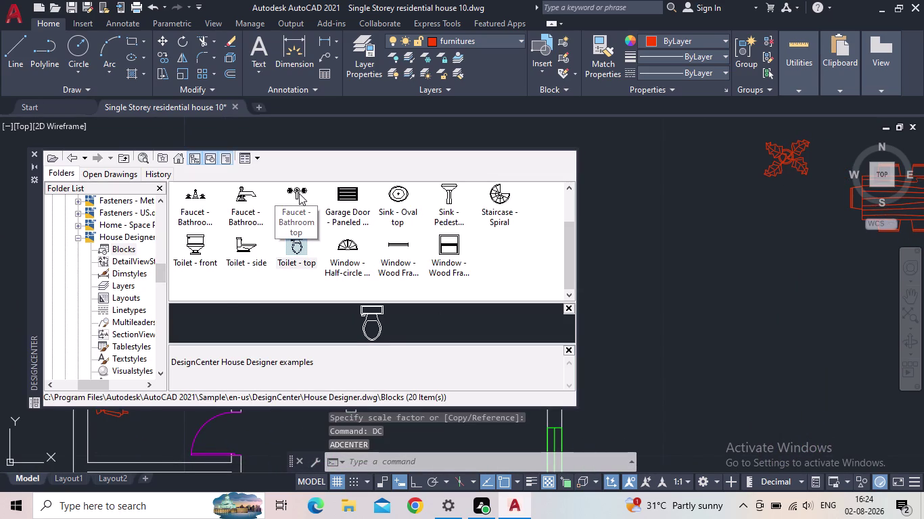
drag(196, 199, 380, 204)
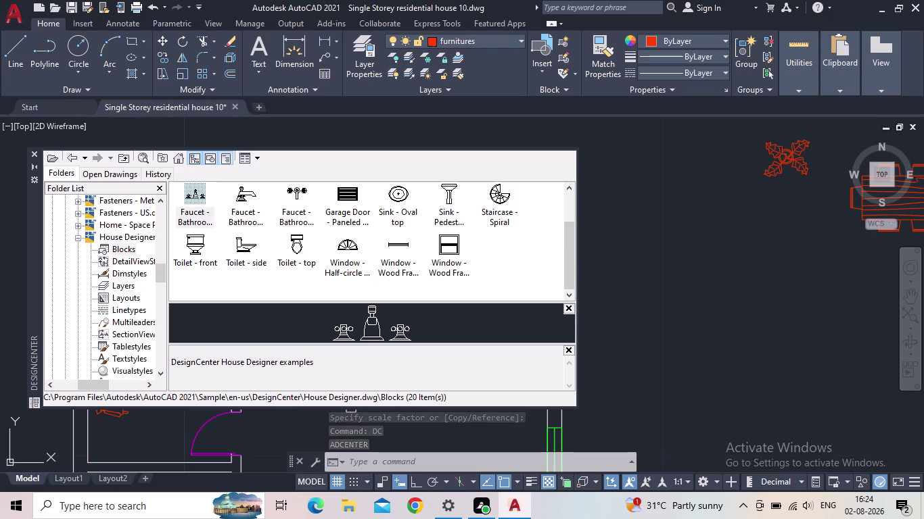
drag(379, 204, 649, 205)
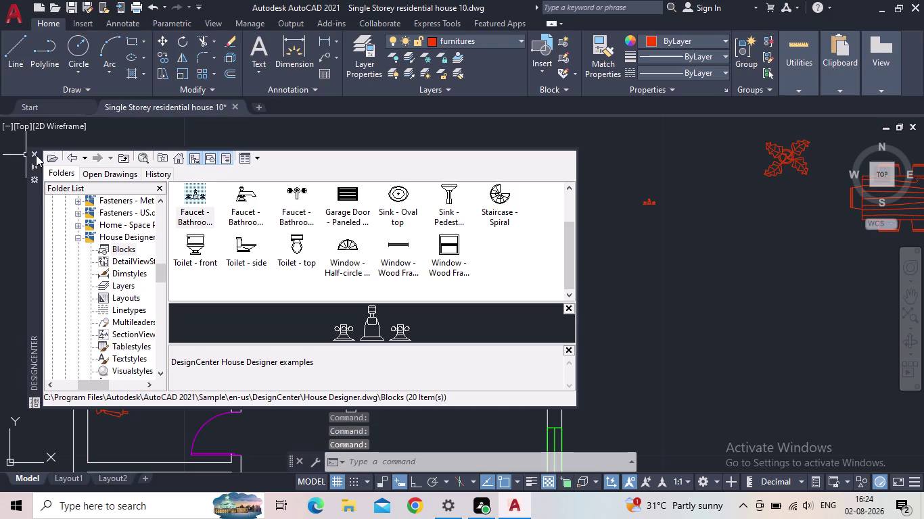
click(36, 155)
scroll(up, 3)
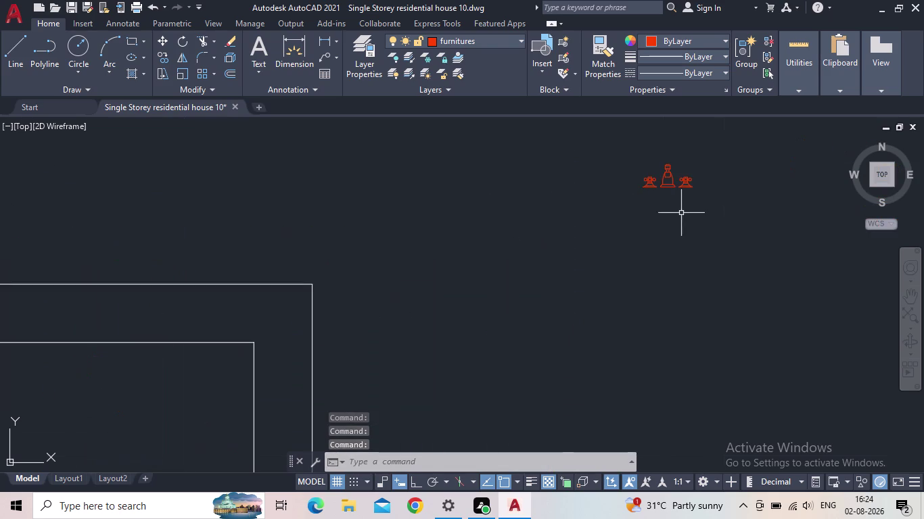
With ortho on, rotate the faucet block a quarter turn about its pivot.
drag(683, 211, 666, 198)
click(619, 161)
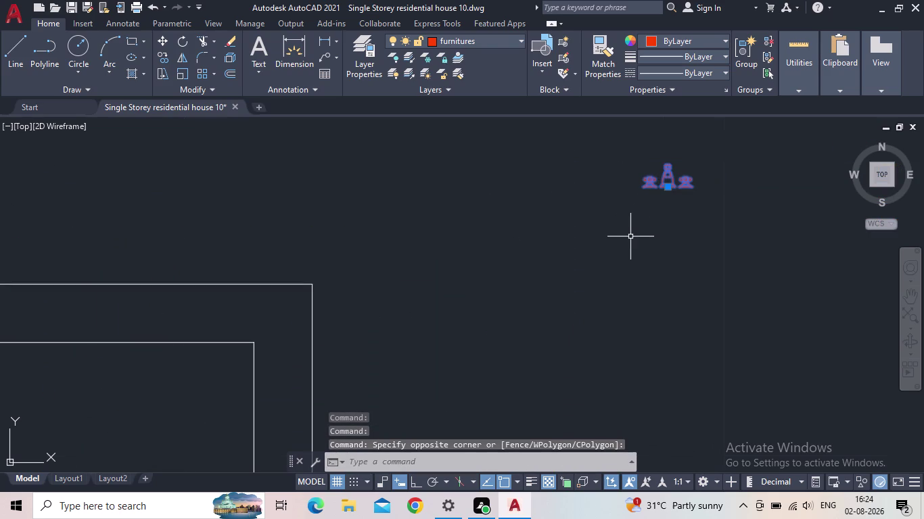
text(ro)
click(416, 479)
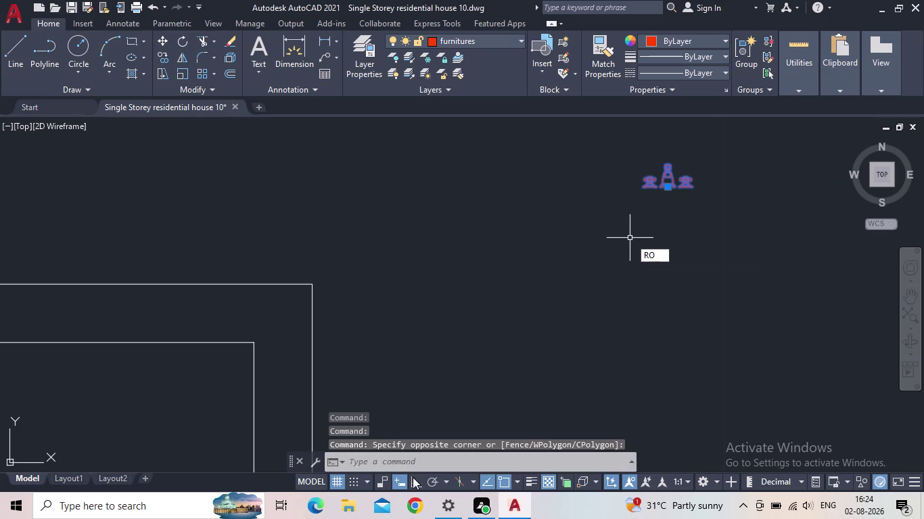
click(414, 483)
key(r)
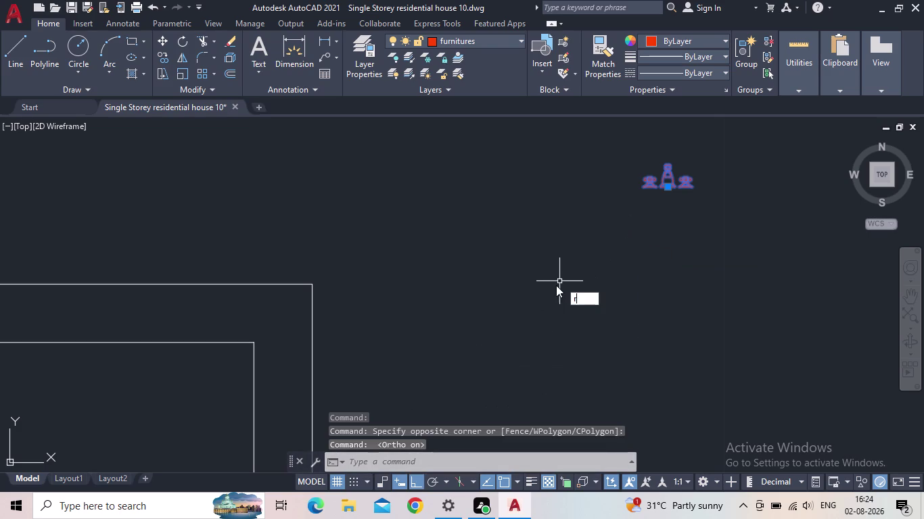
key(o)
key(Return)
click(670, 188)
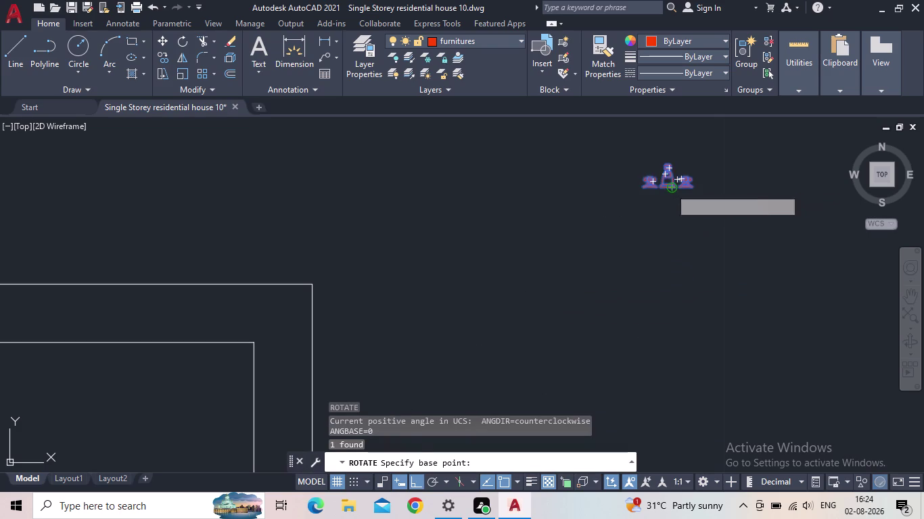
scroll(down, 3)
scroll(down, 3)
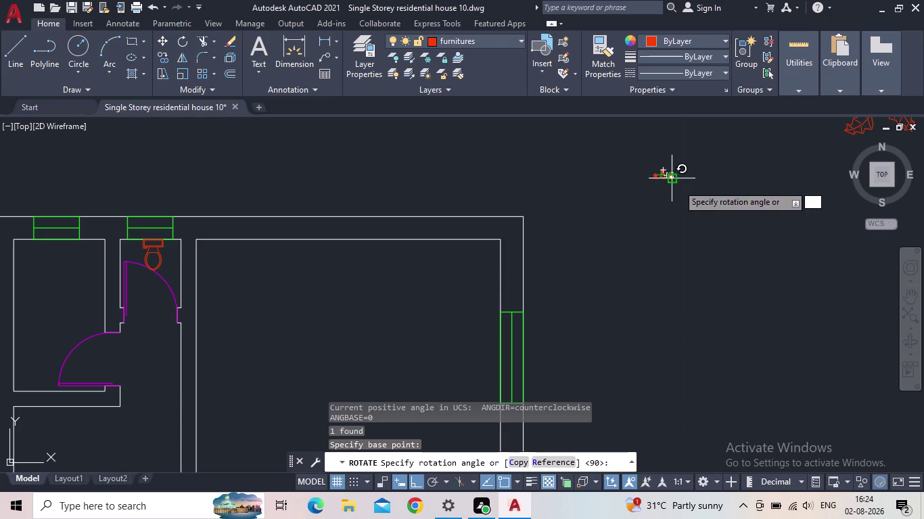
scroll(up, 3)
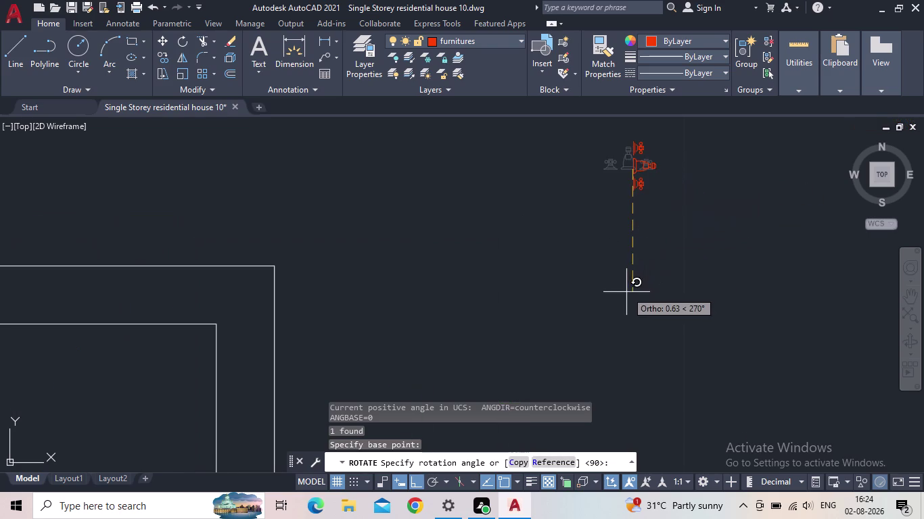
click(628, 290)
Move the rotated faucet block from its base point to a new position.
middle_drag(619, 235, 619, 251)
scroll(down, 3)
click(643, 246)
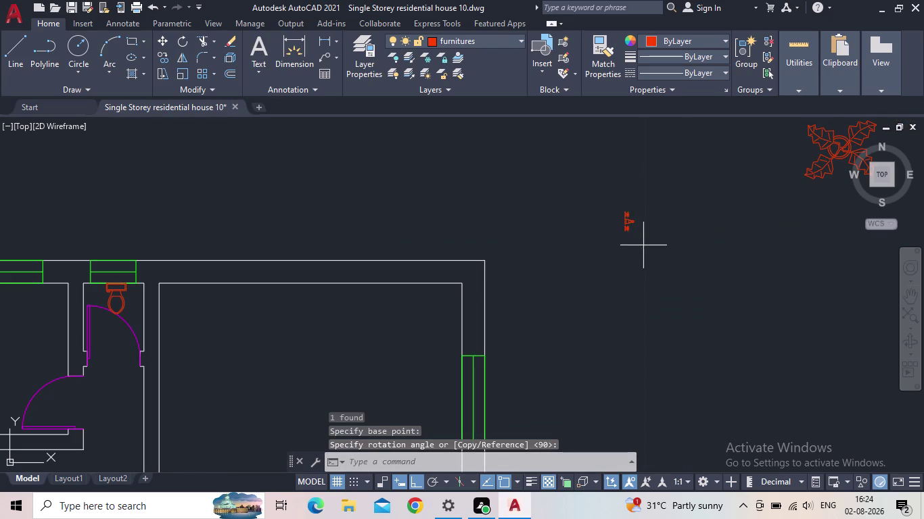
drag(611, 193, 614, 207)
scroll(up, 3)
click(632, 200)
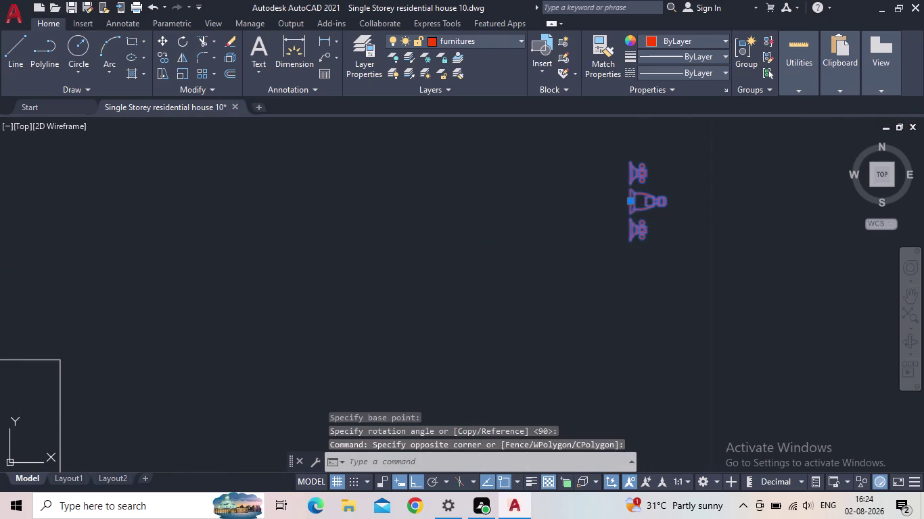
middle_drag(477, 278, 578, 264)
scroll(down, 3)
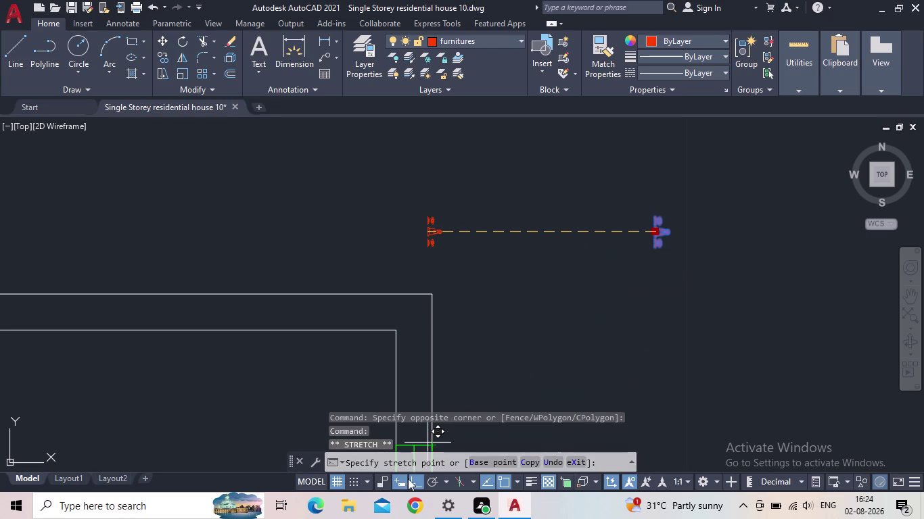
Turn ortho off, bring the small bathroom into view, and cancel an accidental stretch.
click(412, 479)
middle_drag(272, 367, 472, 327)
scroll(down, 3)
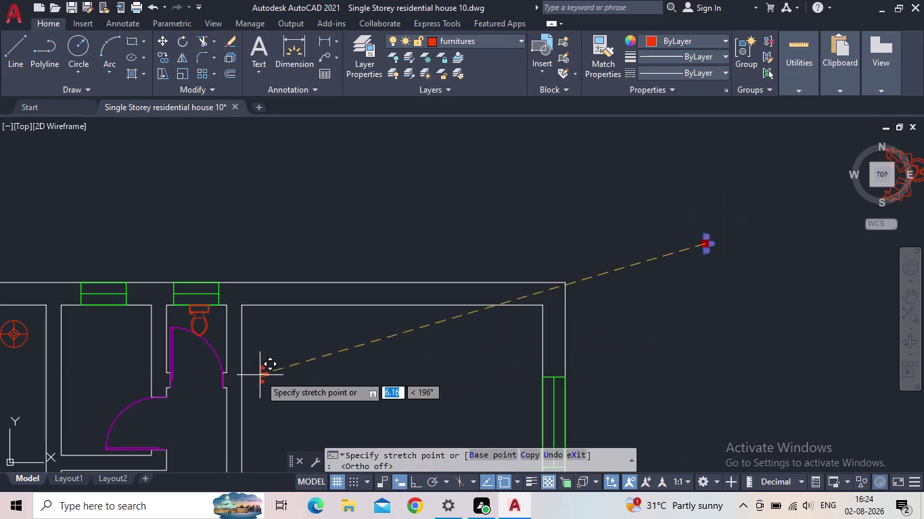
middle_drag(277, 371, 543, 320)
scroll(up, 3)
scroll(up, 3)
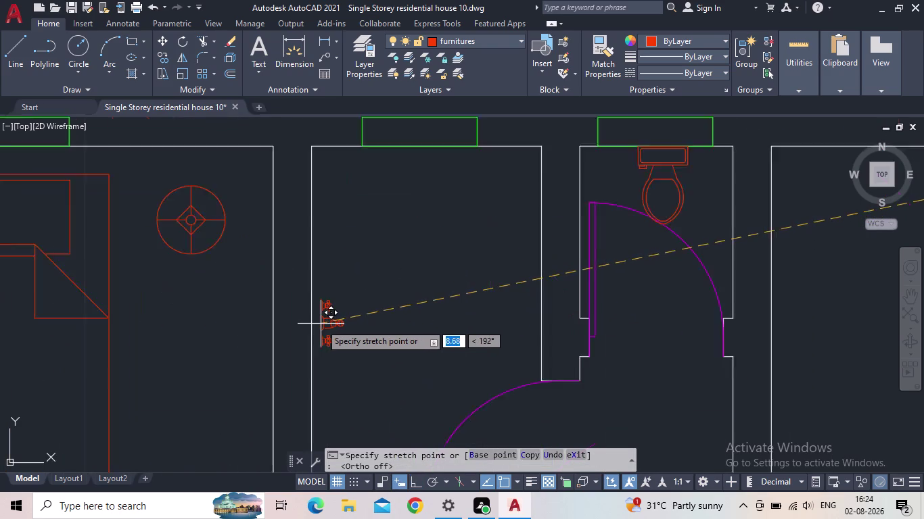
scroll(up, 3)
scroll(down, 3)
middle_drag(309, 295, 353, 309)
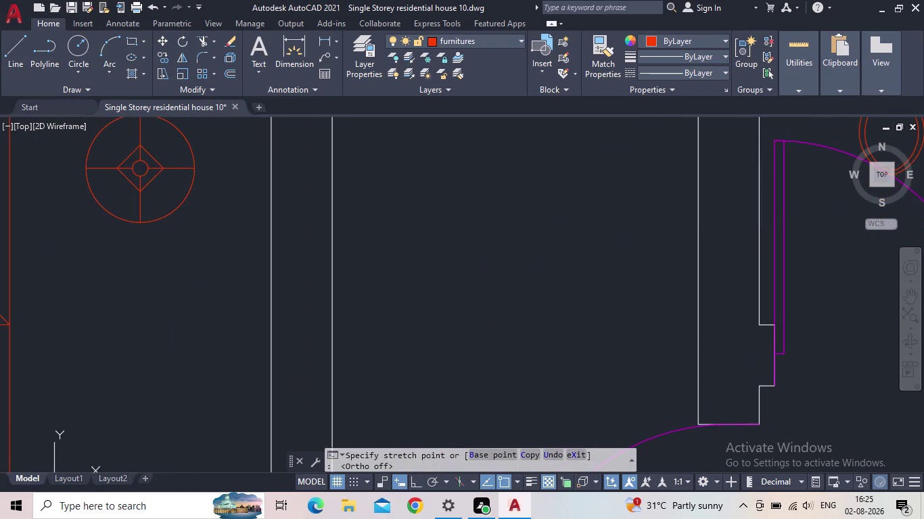
scroll(down, 3)
scroll(up, 3)
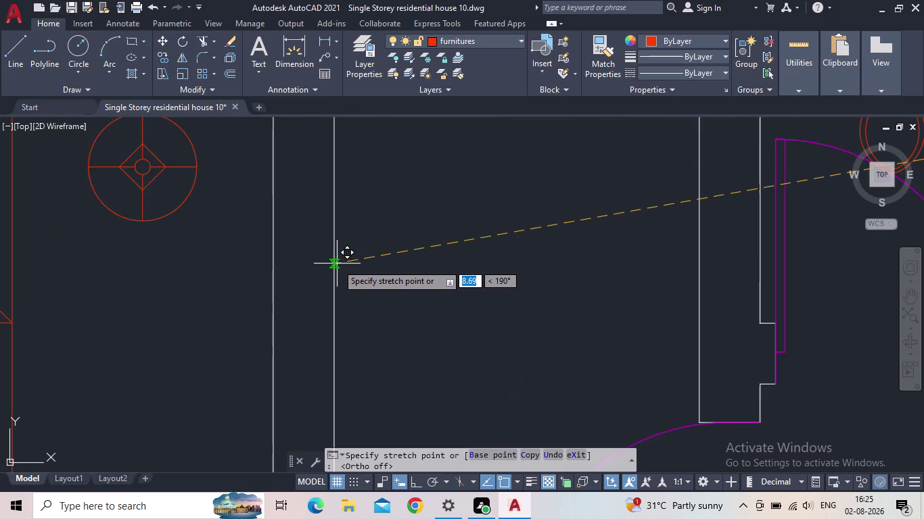
scroll(up, 3)
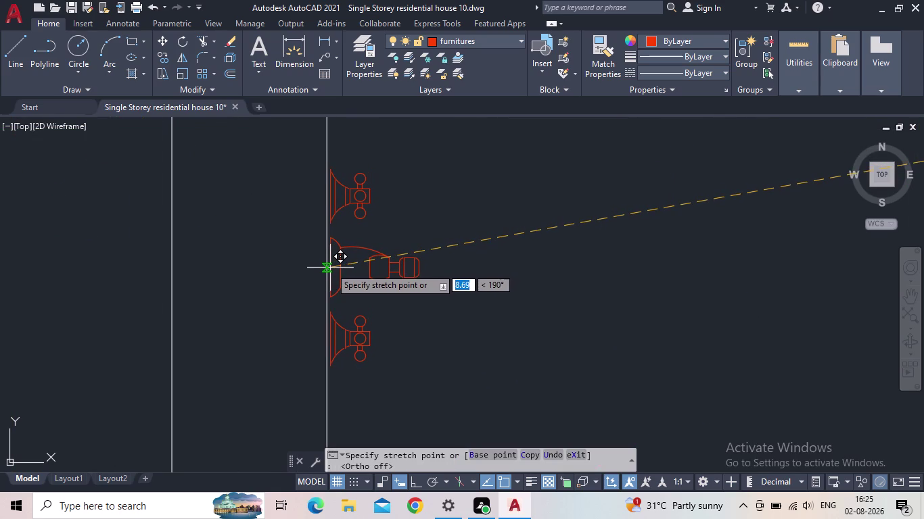
click(330, 267)
key(Escape)
Scale the shower fixture down with SC from a picked base point.
drag(422, 294, 411, 291)
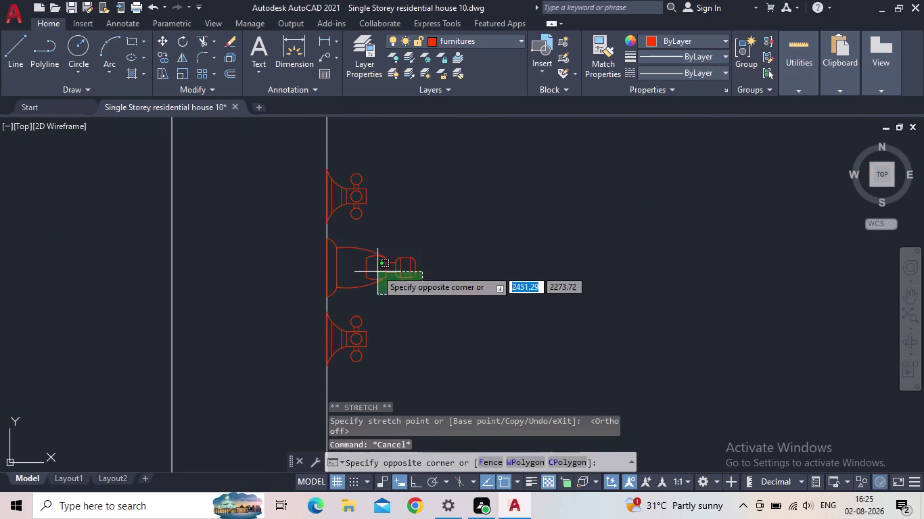
click(368, 262)
key(s)
key(c)
key(space)
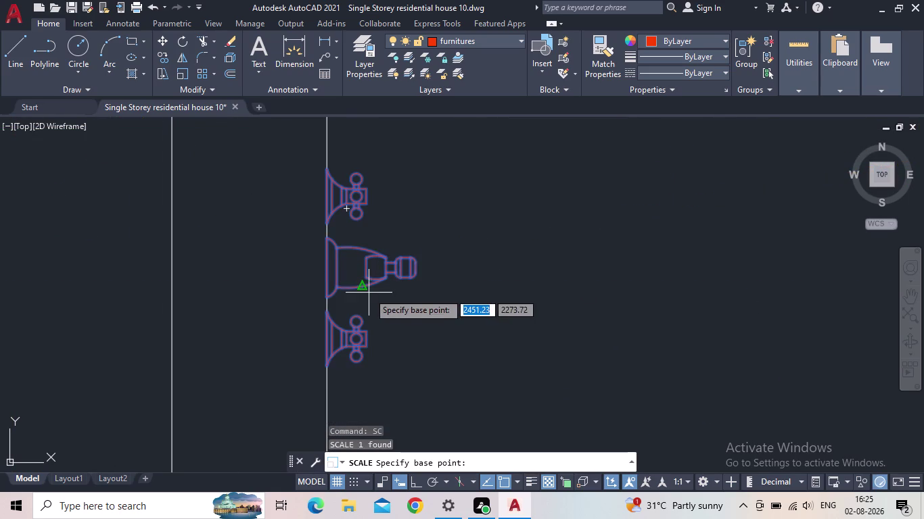
click(409, 271)
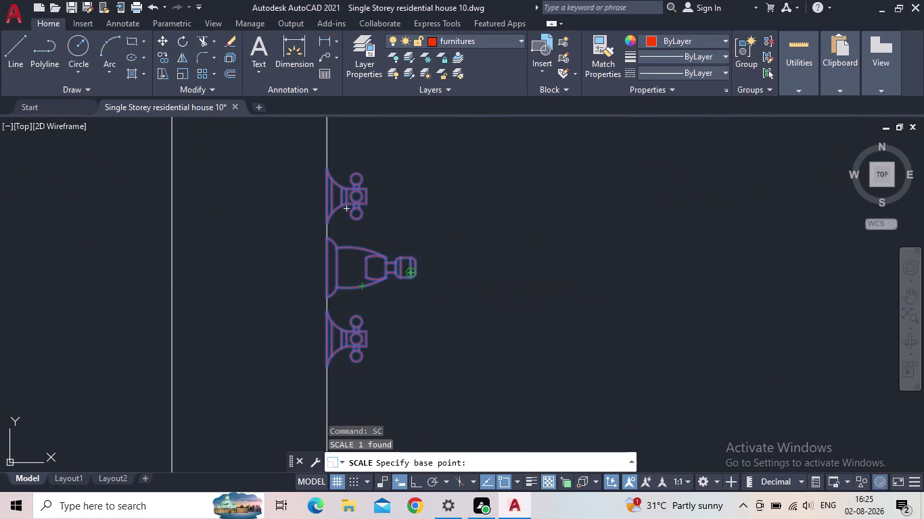
middle_click(554, 219)
scroll(down, 3)
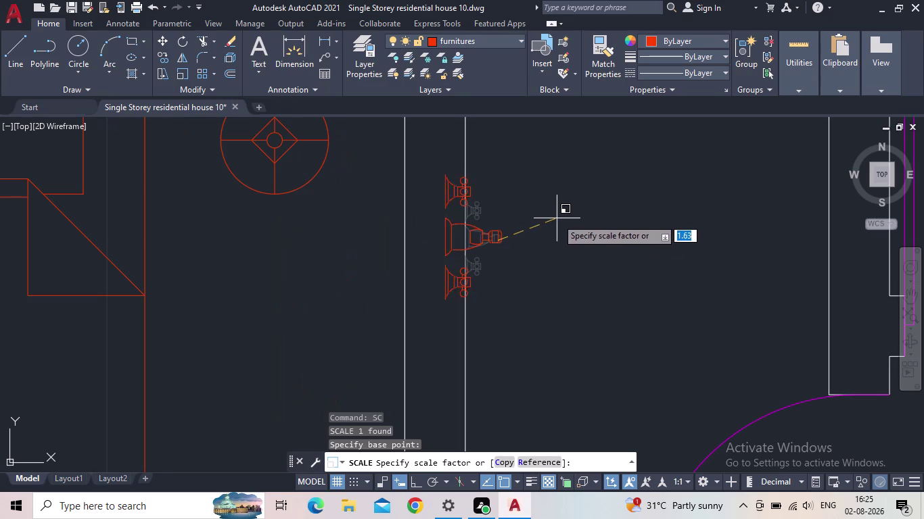
scroll(down, 3)
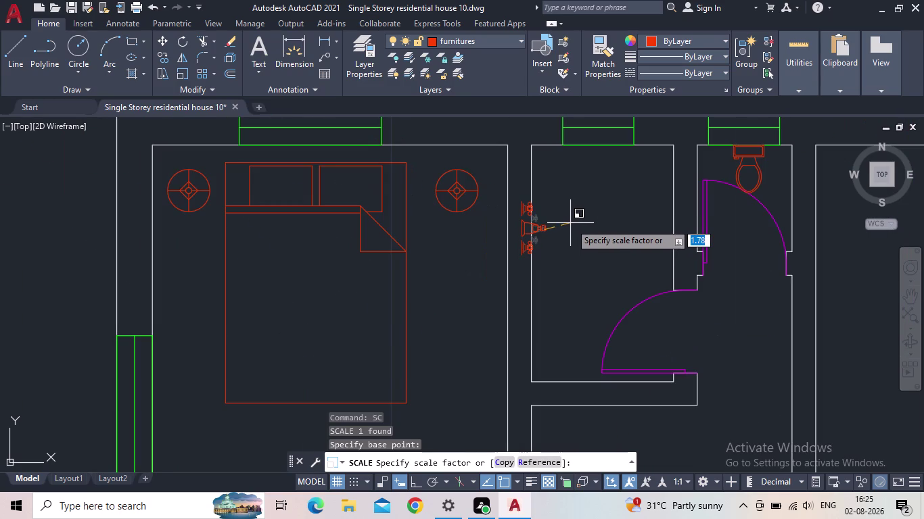
click(568, 223)
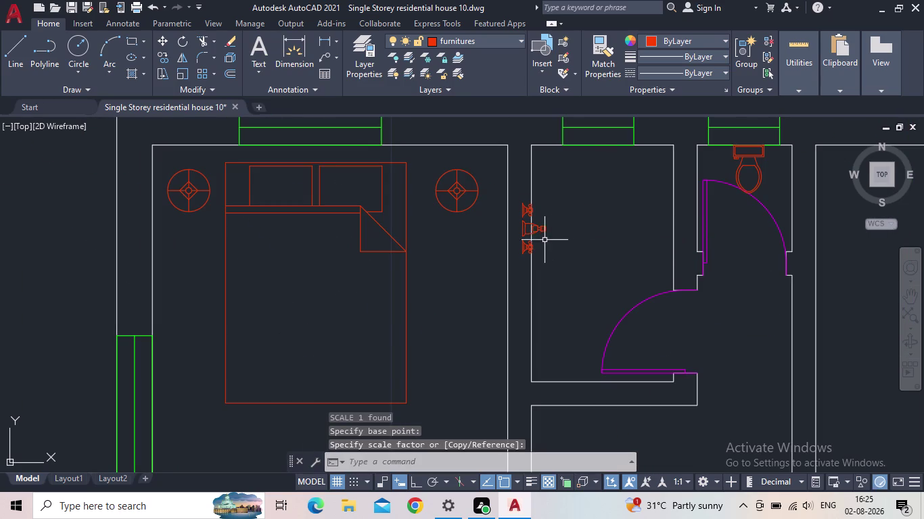
Move the resized shower fixture against the bathroom's left wall.
click(523, 229)
scroll(up, 3)
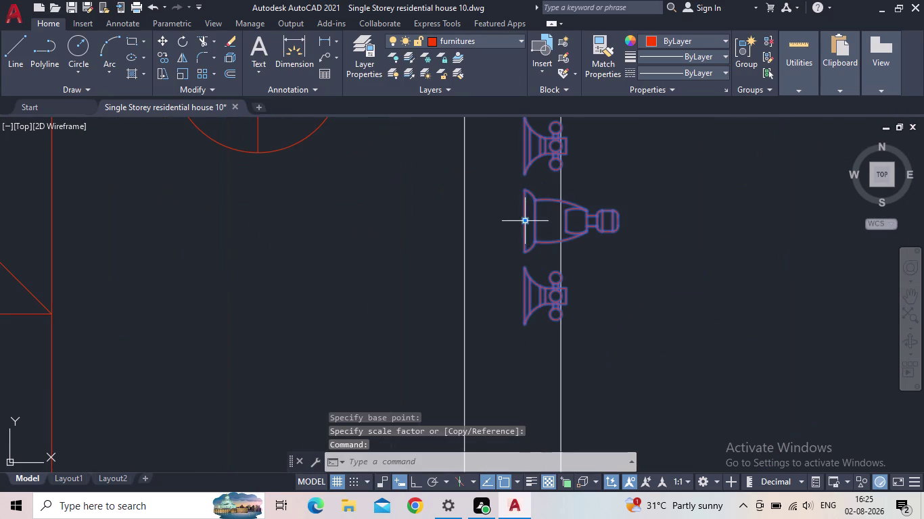
click(526, 222)
click(564, 226)
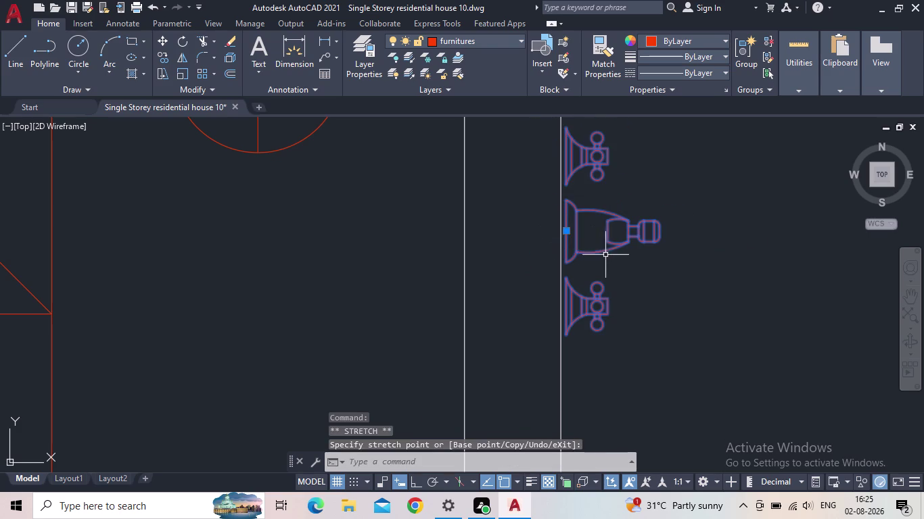
key(Escape)
Zoom out over the bathroom and plan, then save the drawing.
scroll(down, 3)
scroll(down, 3)
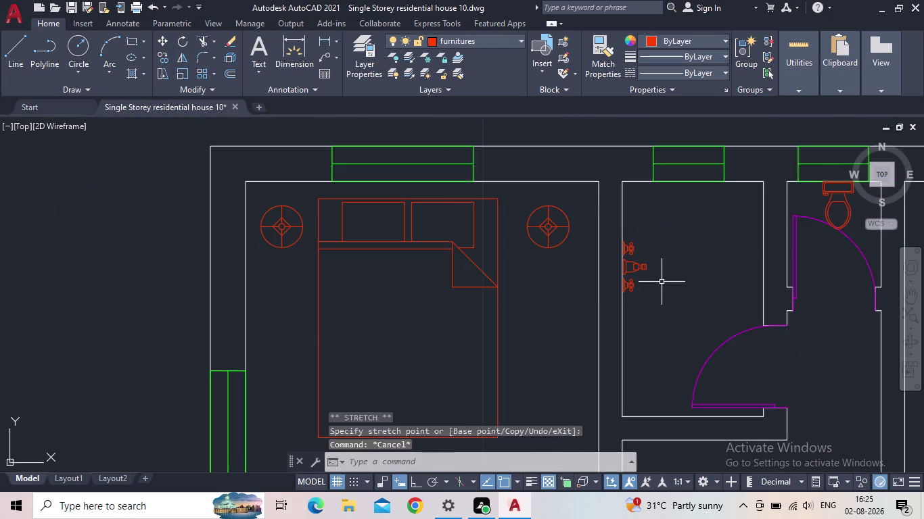
middle_drag(686, 287, 578, 285)
scroll(down, 3)
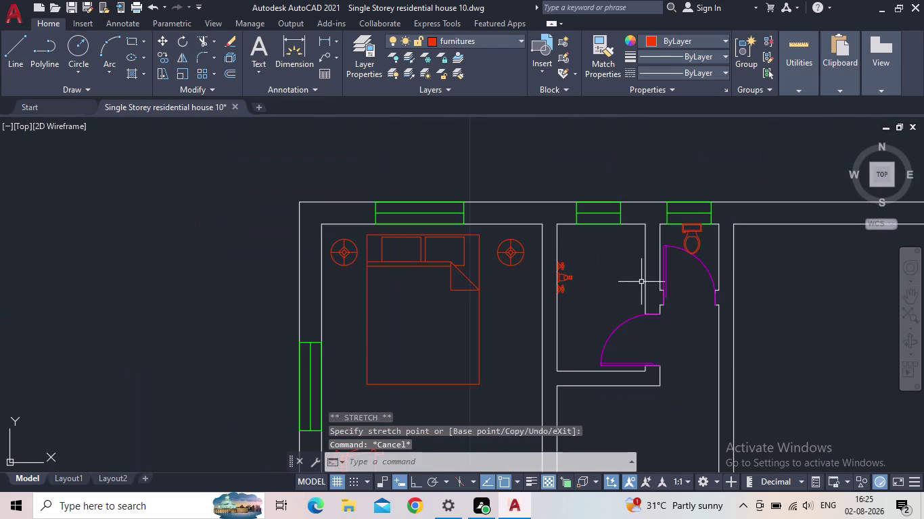
middle_drag(637, 282, 508, 306)
scroll(down, 3)
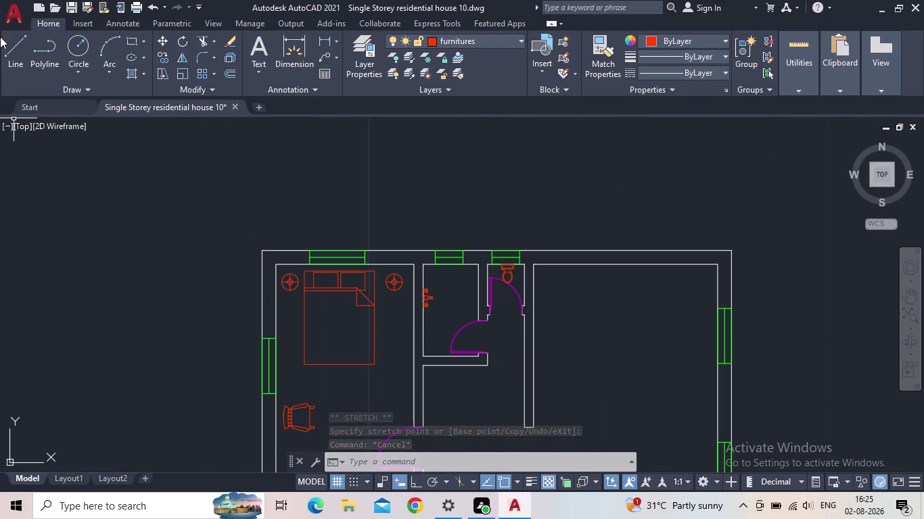
click(74, 3)
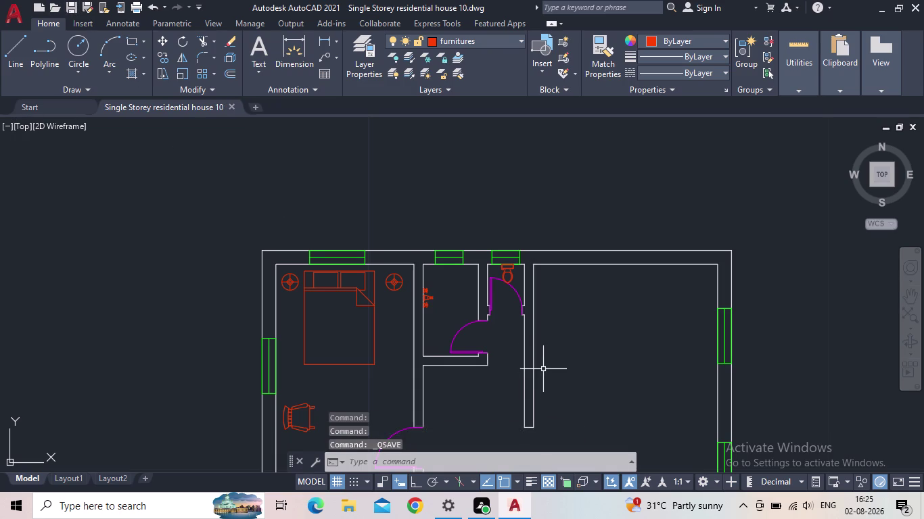
Draw a red strip rectangle along the lower-left room's bottom wall.
middle_drag(536, 366, 459, 284)
scroll(down, 3)
middle_drag(526, 322, 425, 309)
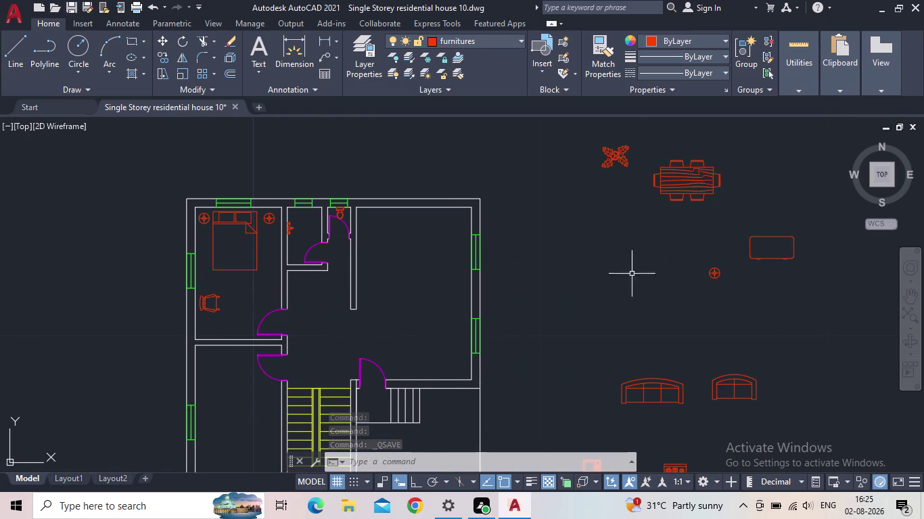
middle_drag(649, 263, 676, 194)
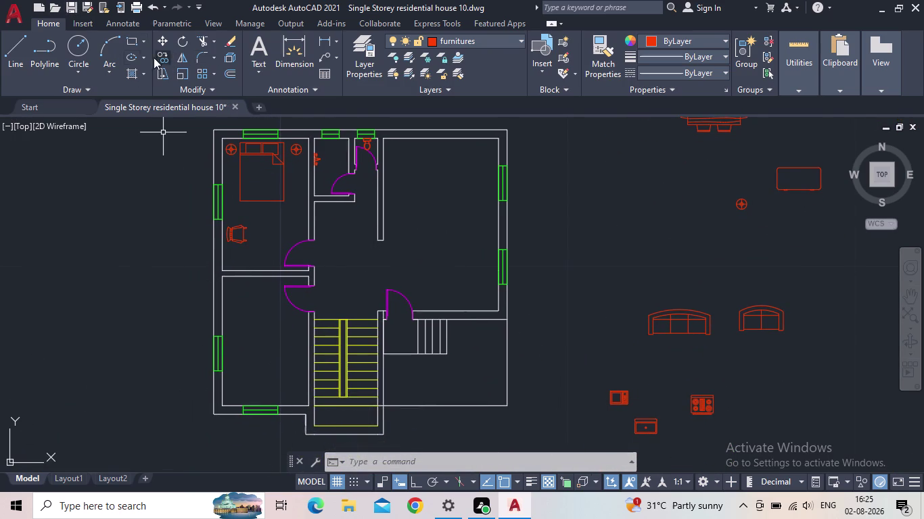
click(129, 41)
middle_drag(254, 345, 261, 314)
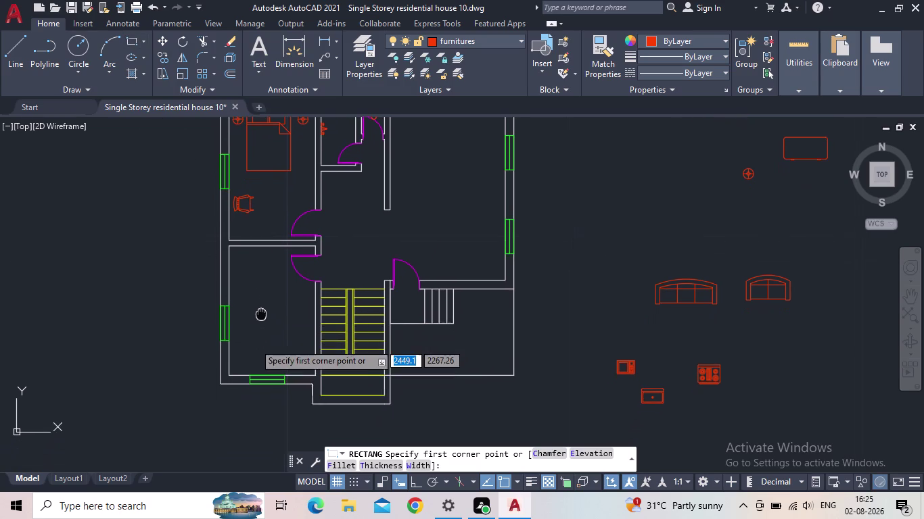
middle_drag(261, 314, 266, 307)
scroll(up, 3)
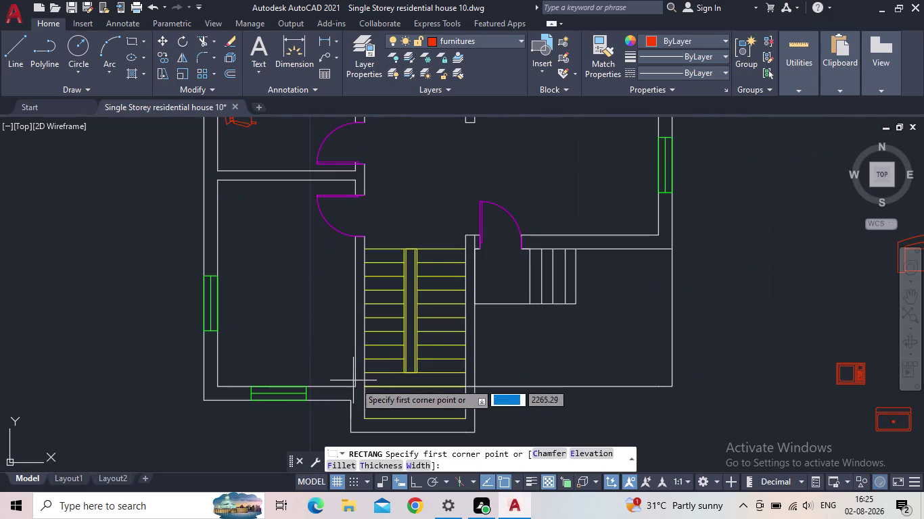
click(354, 388)
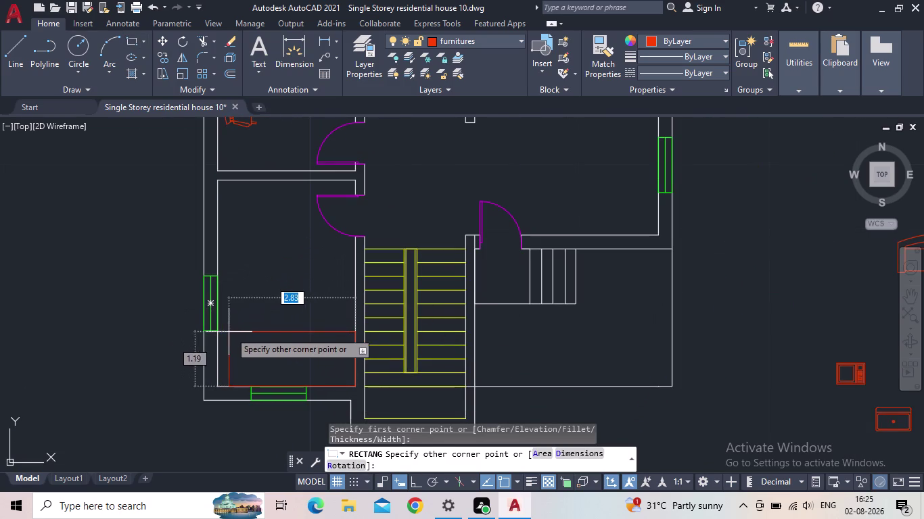
scroll(up, 3)
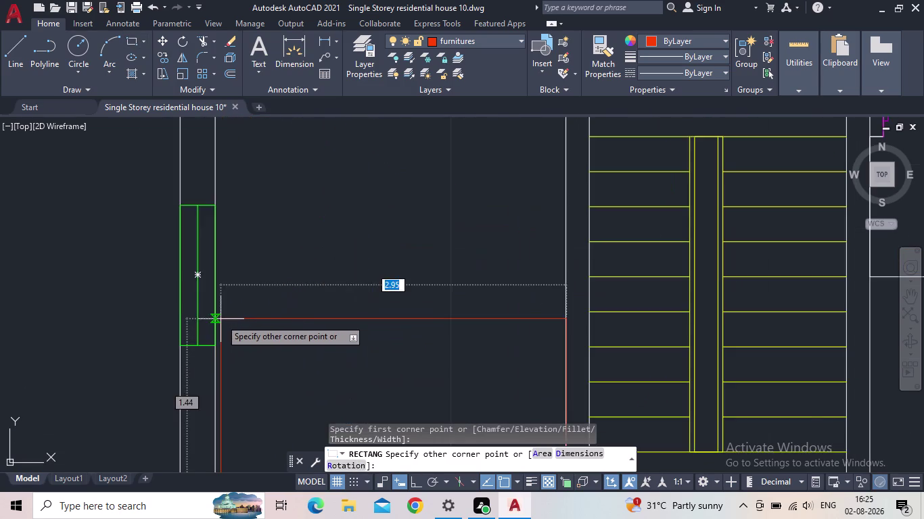
scroll(up, 3)
middle_drag(220, 319, 231, 271)
scroll(down, 3)
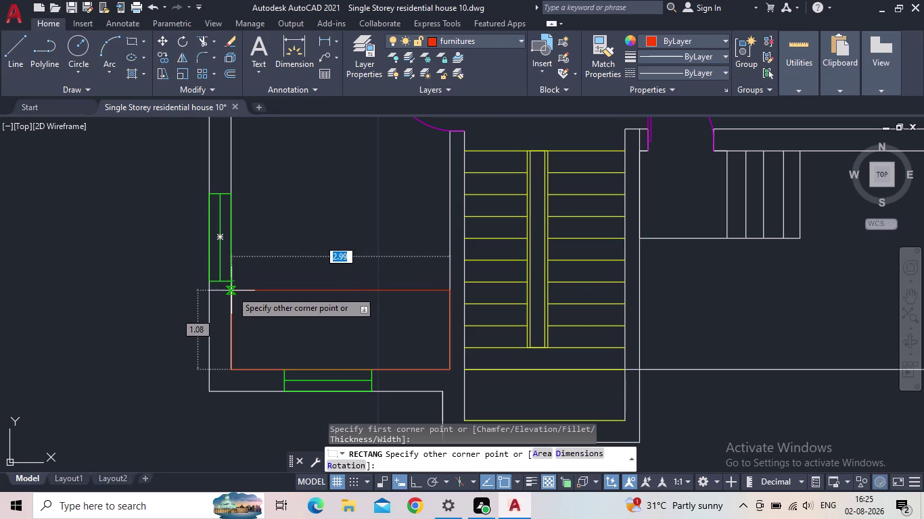
click(231, 291)
Draw a second, taller rectangle along the room's left wall.
scroll(down, 3)
middle_drag(286, 257, 289, 349)
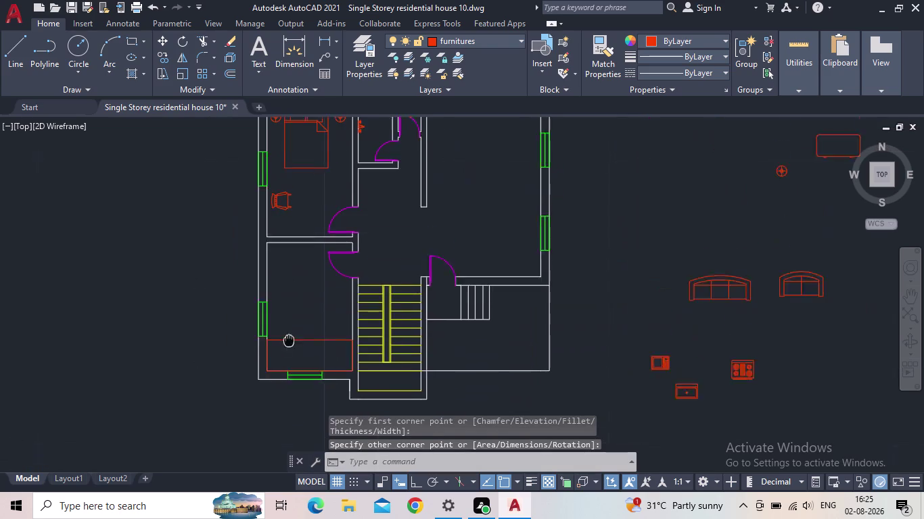
middle_drag(289, 348, 294, 381)
key(space)
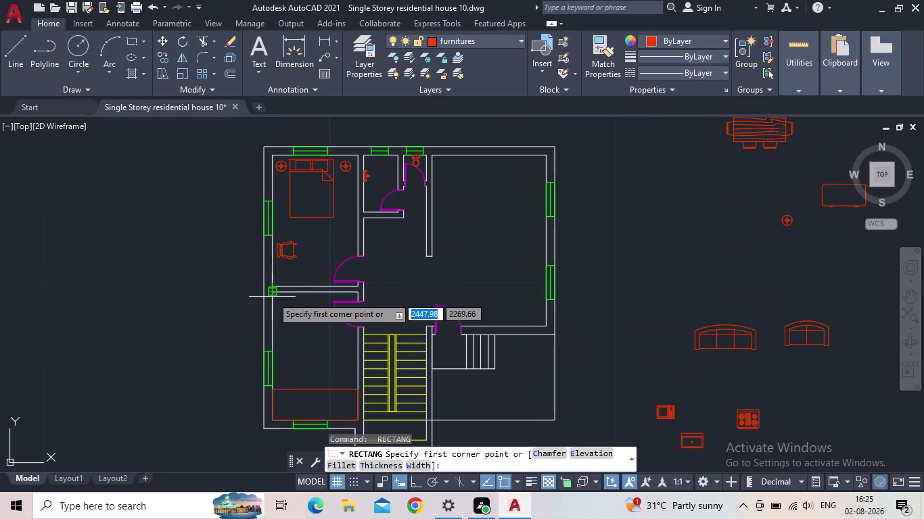
click(271, 297)
middle_drag(300, 367, 314, 356)
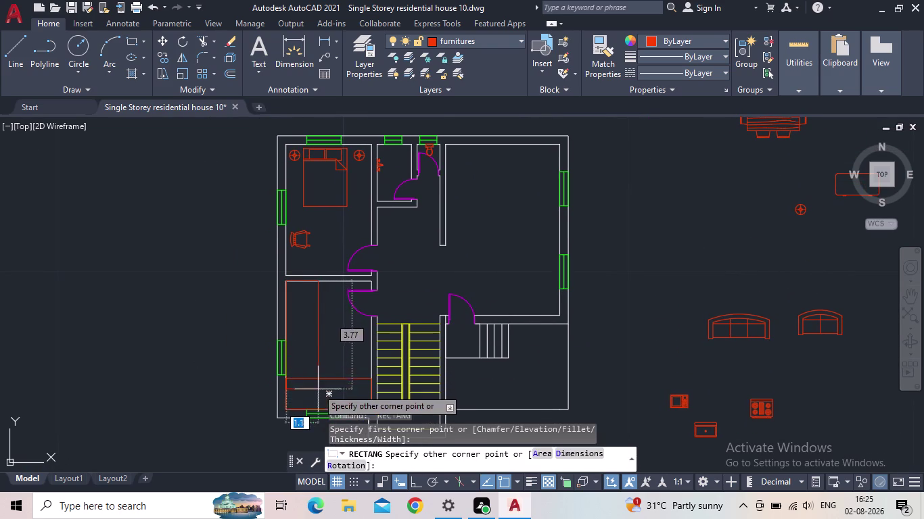
middle_drag(334, 398, 341, 334)
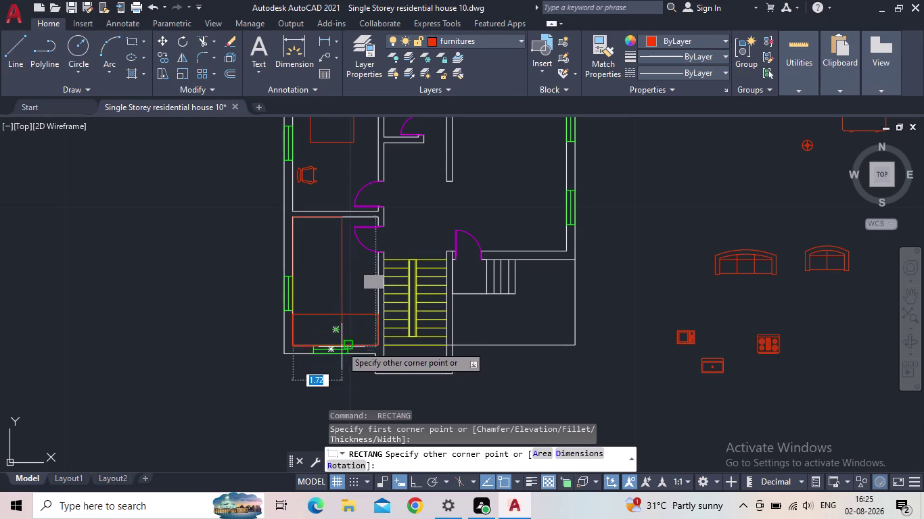
scroll(up, 3)
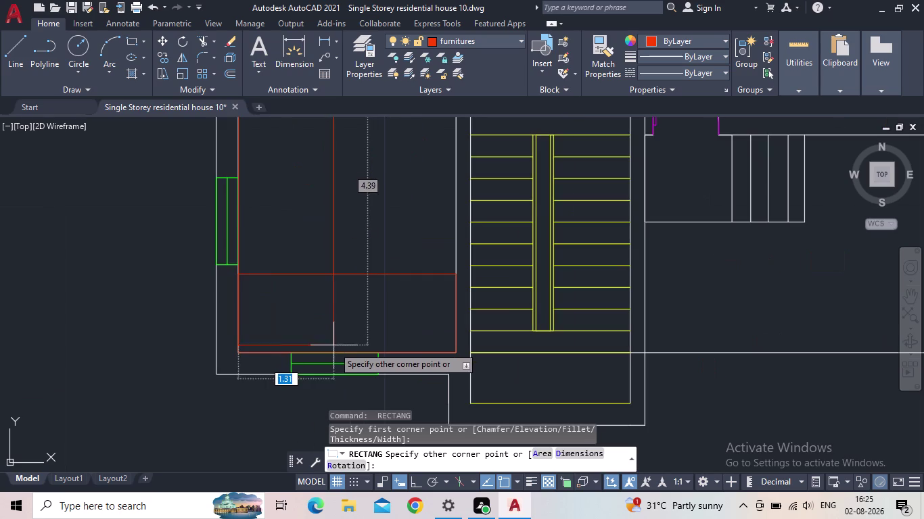
click(333, 352)
Erase the unwanted tall rectangle.
scroll(down, 3)
middle_drag(344, 313, 300, 335)
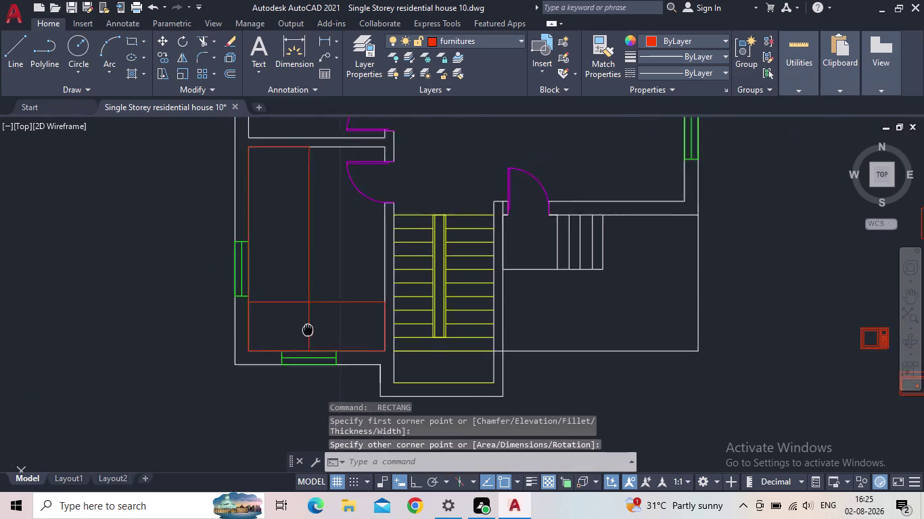
middle_drag(299, 335, 288, 339)
click(282, 258)
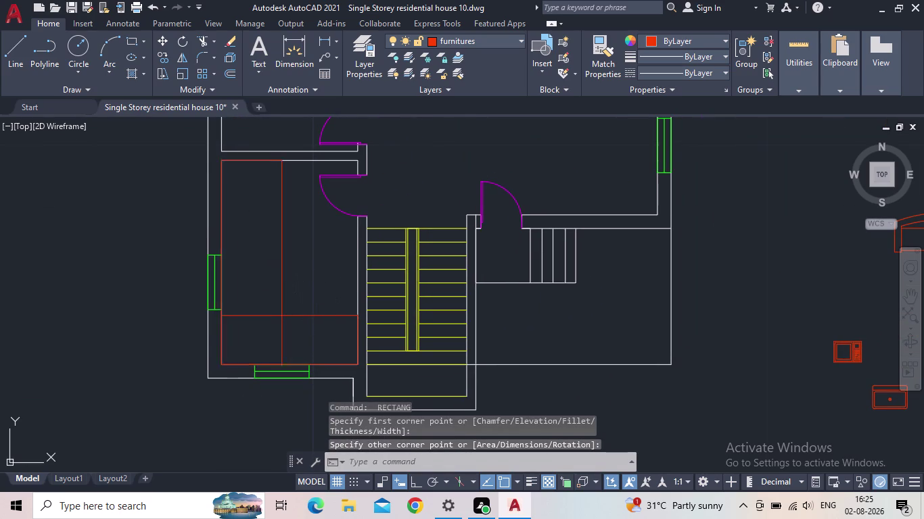
middle_drag(290, 278, 314, 238)
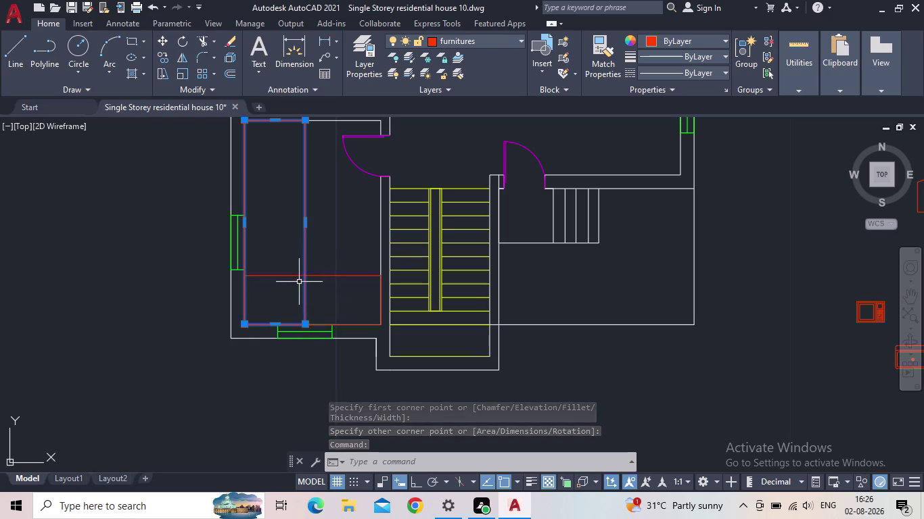
key(Delete)
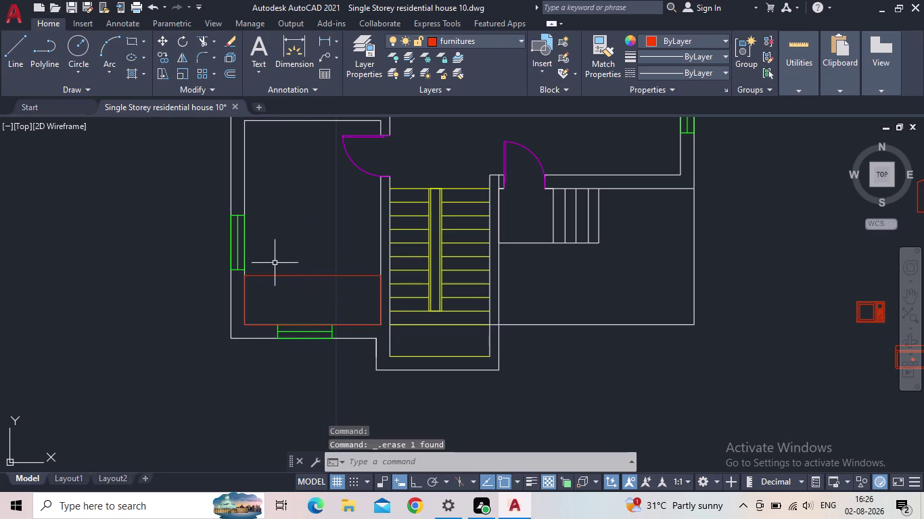
Draw a tall rectangle from the room's top-left corner down to its bottom edge.
key(space)
middle_drag(272, 231, 296, 301)
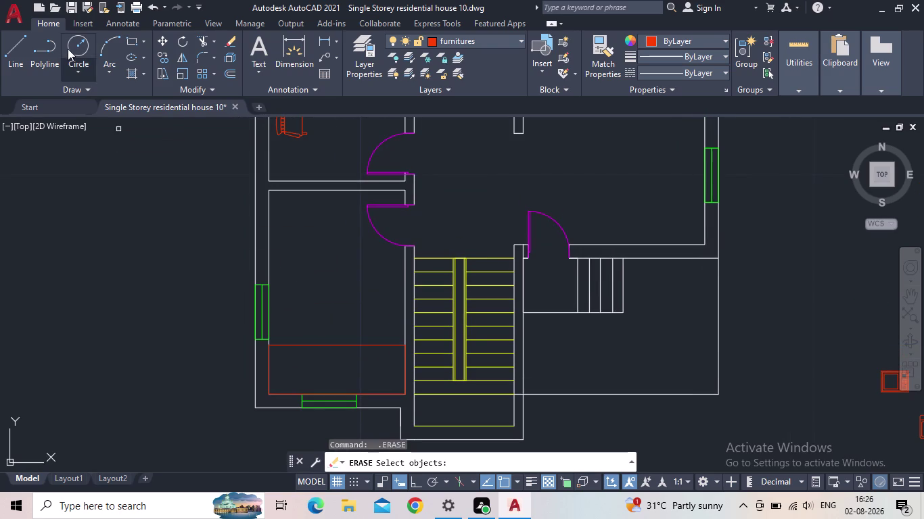
click(127, 44)
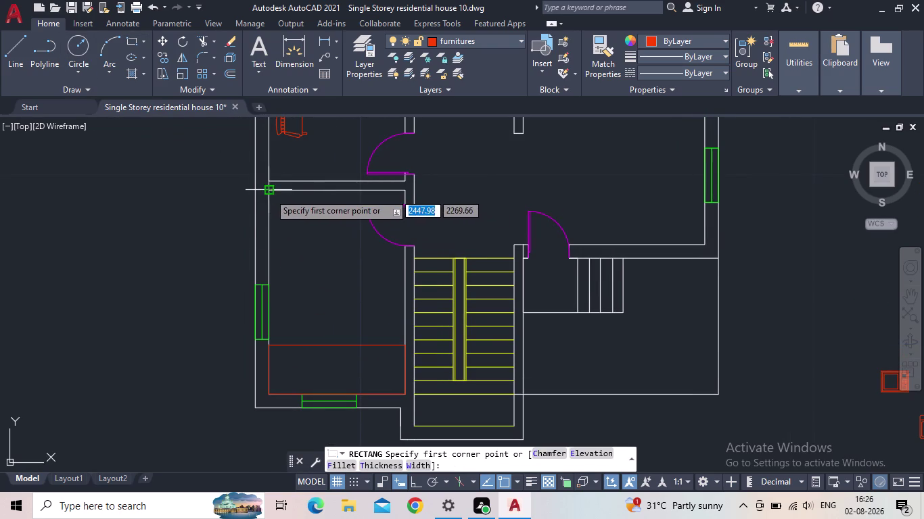
click(269, 194)
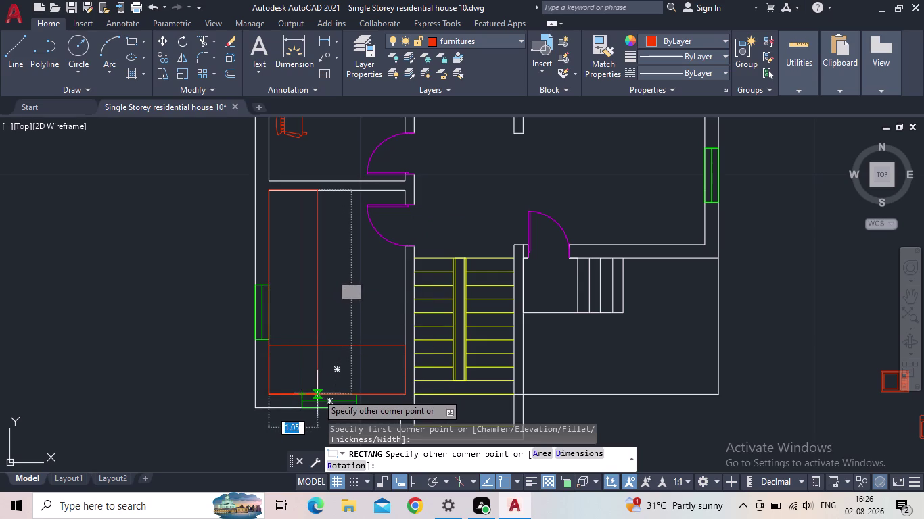
click(318, 394)
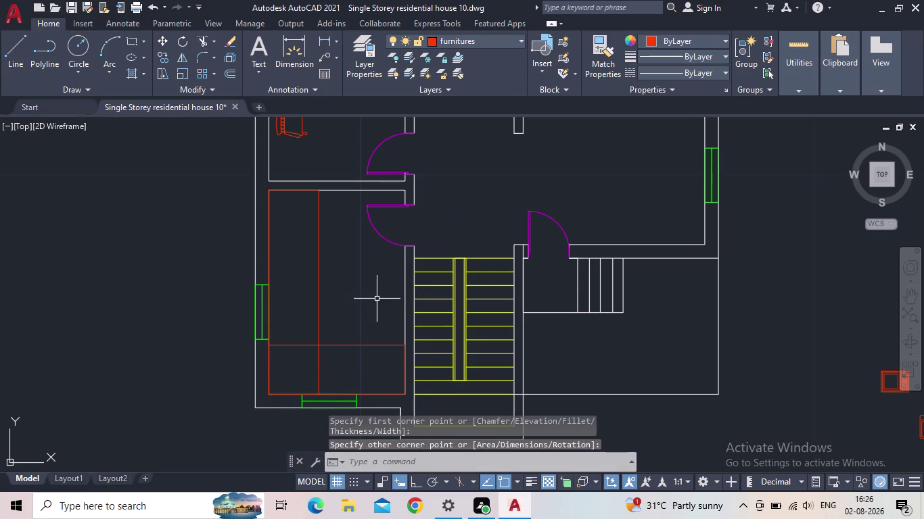
Trim the overlapping lines of the two rectangles into an L-shaped counter.
middle_drag(363, 301, 317, 306)
key(t)
key(r)
key(space)
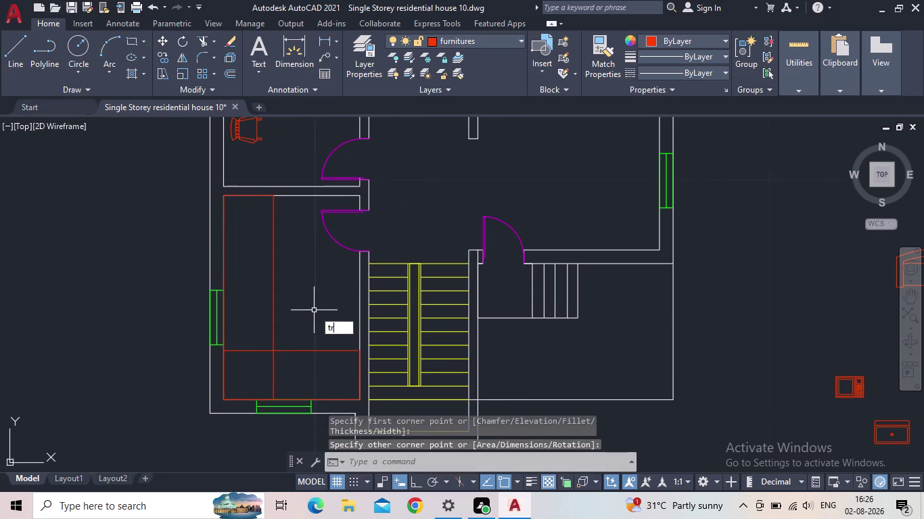
drag(302, 375, 265, 370)
drag(262, 368, 253, 336)
scroll(down, 3)
key(Escape)
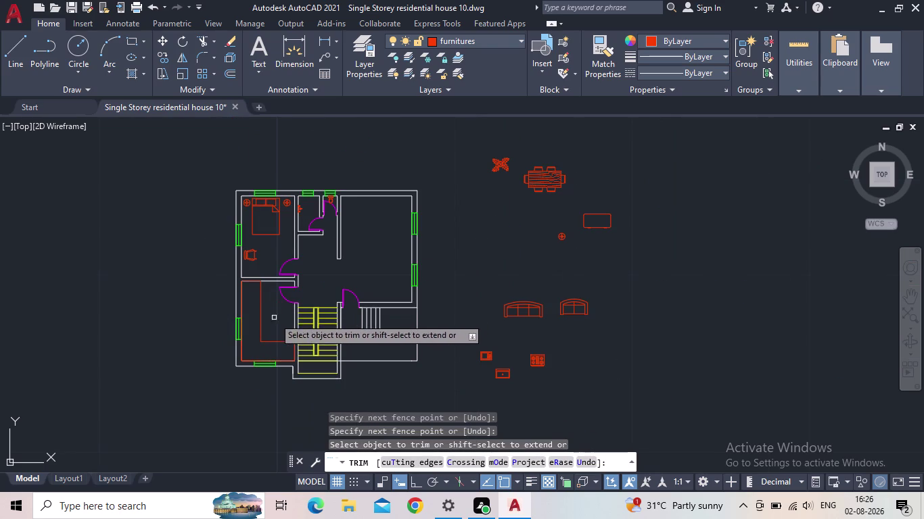
middle_drag(286, 314, 223, 292)
scroll(up, 3)
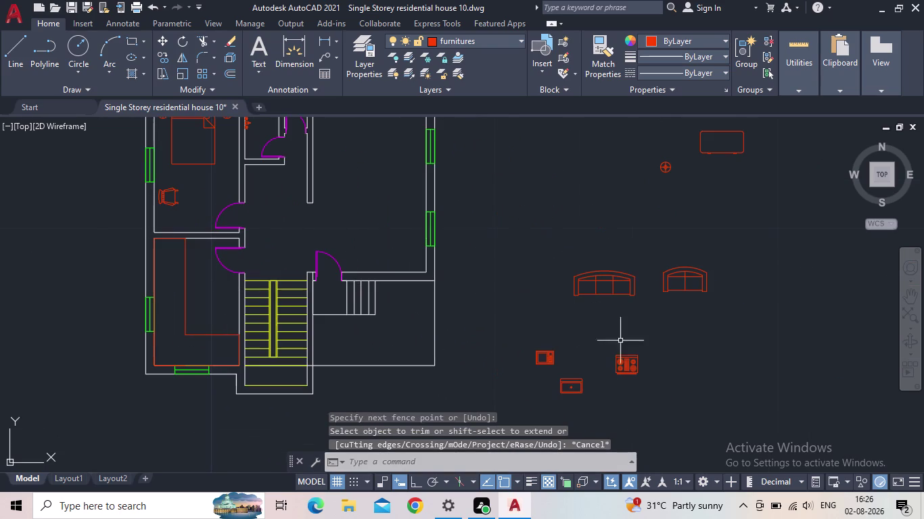
scroll(up, 3)
Rotate the cooktop block a quarter turn (270°) about its base point.
click(697, 322)
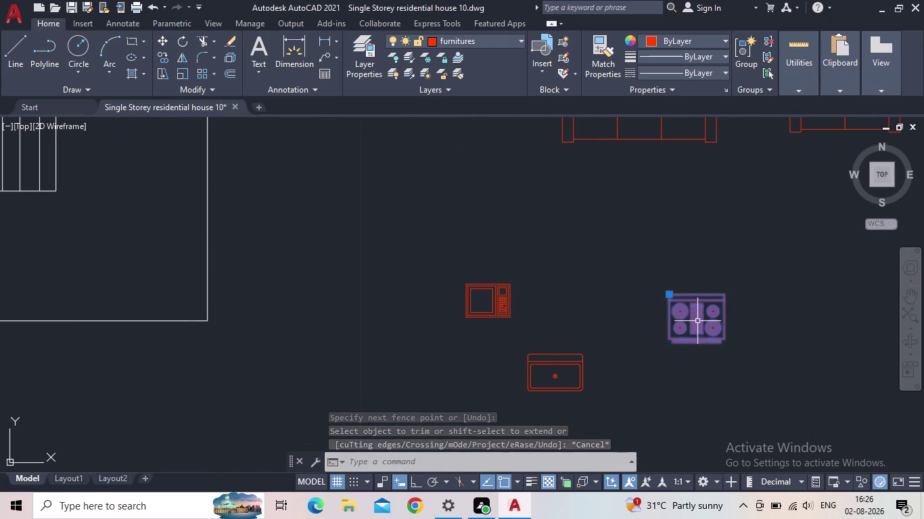
key(r)
key(o)
key(Return)
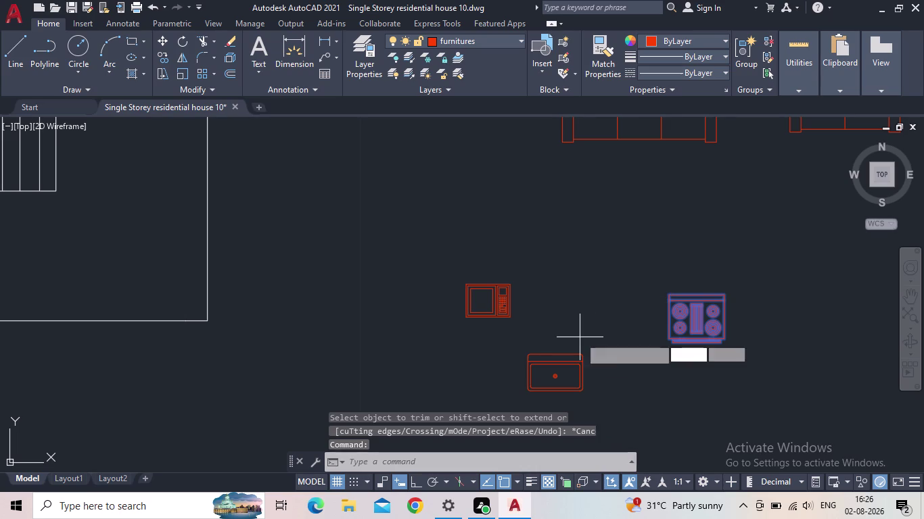
click(418, 482)
click(697, 346)
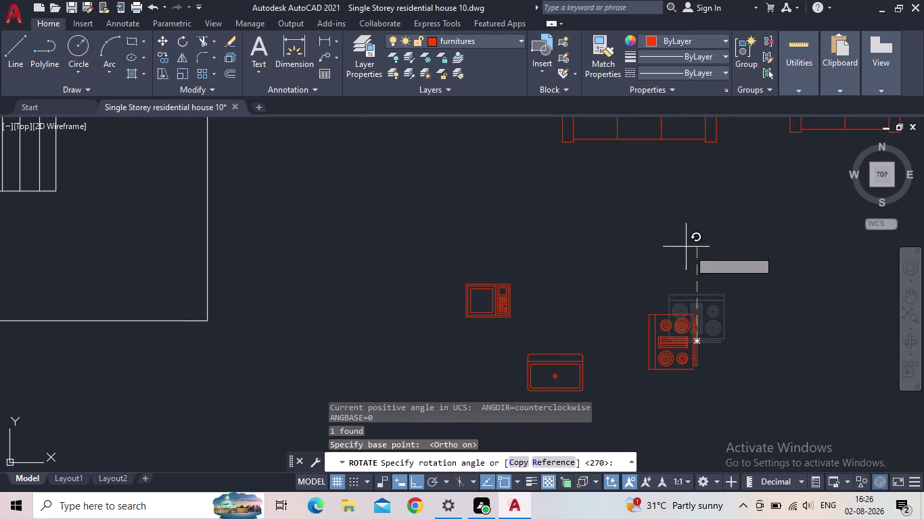
click(675, 230)
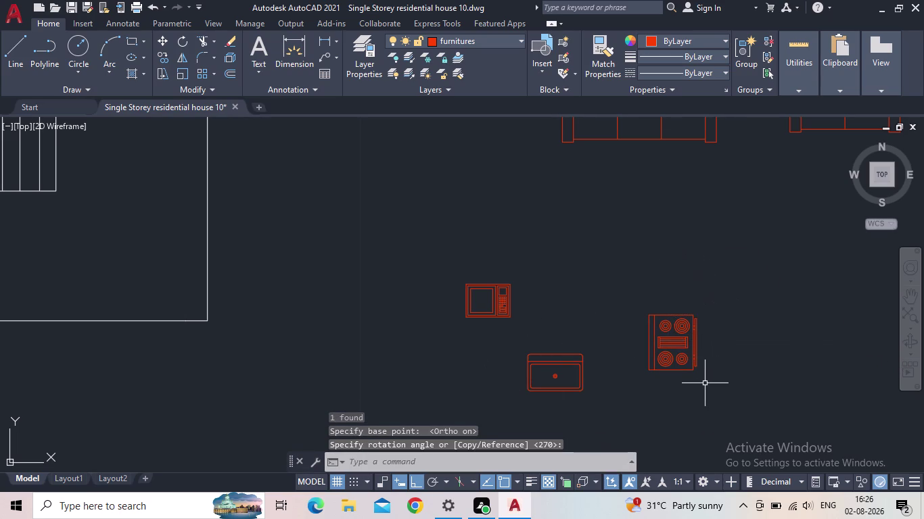
Move the rotated cooktop onto the left counter beside the window.
click(671, 361)
drag(652, 374, 642, 370)
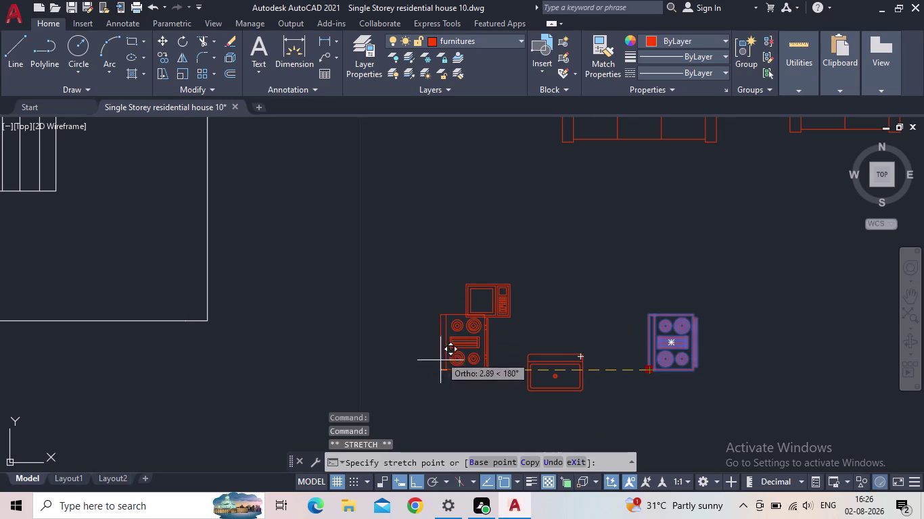
click(417, 486)
middle_drag(338, 289, 512, 325)
scroll(down, 3)
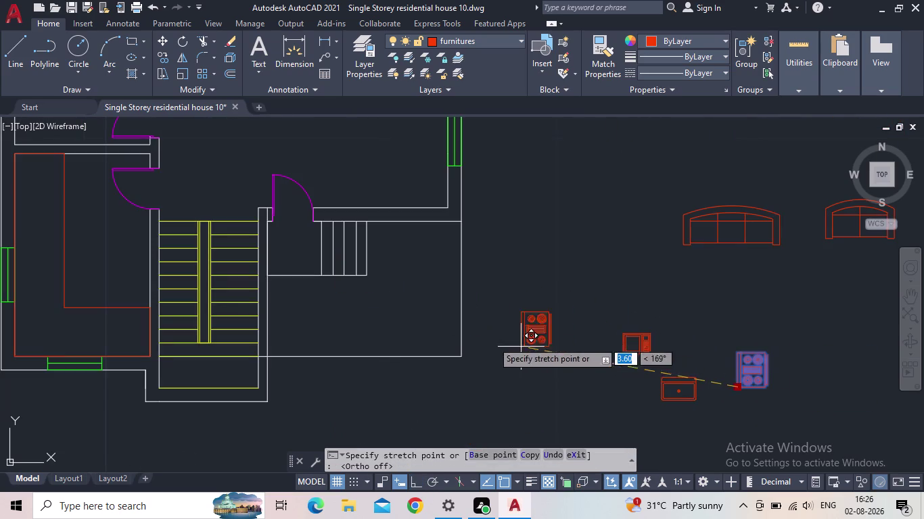
middle_drag(274, 332, 675, 336)
scroll(up, 3)
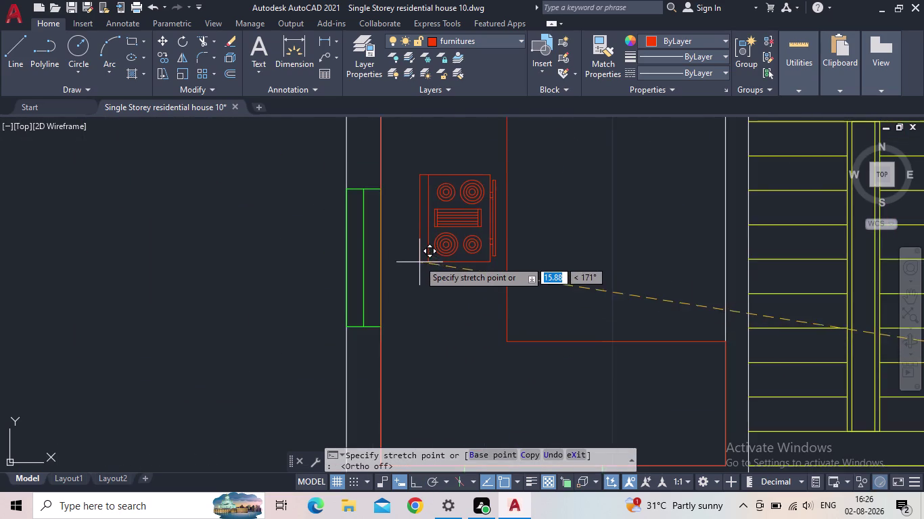
scroll(down, 3)
scroll(up, 3)
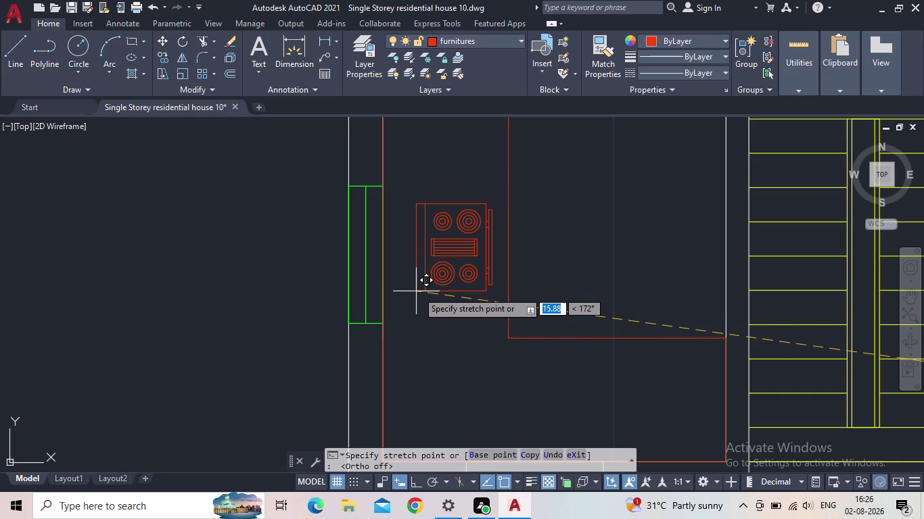
click(419, 291)
scroll(down, 3)
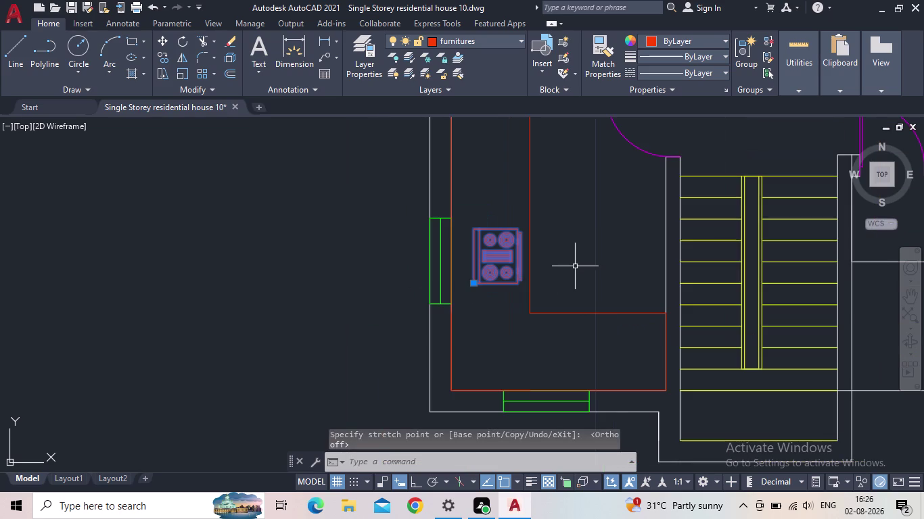
key(Escape)
scroll(up, 3)
scroll(down, 3)
middle_drag(572, 293, 390, 229)
scroll(down, 3)
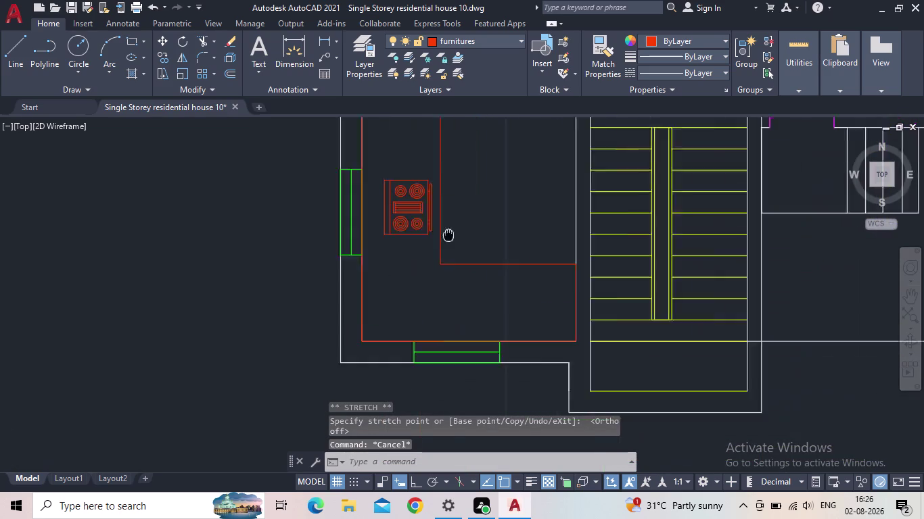
middle_drag(710, 297, 464, 316)
Move the microwave block onto the lower end of the kitchen counter.
click(699, 307)
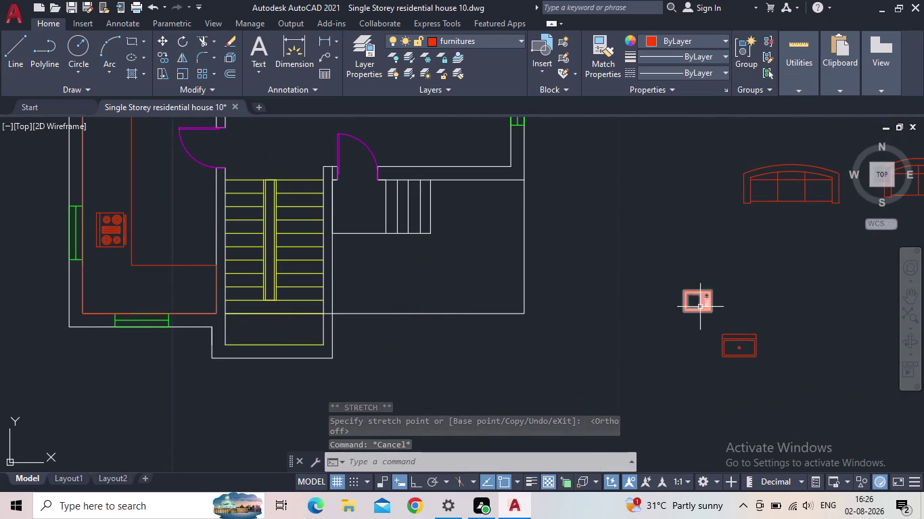
click(684, 313)
middle_drag(401, 274, 599, 294)
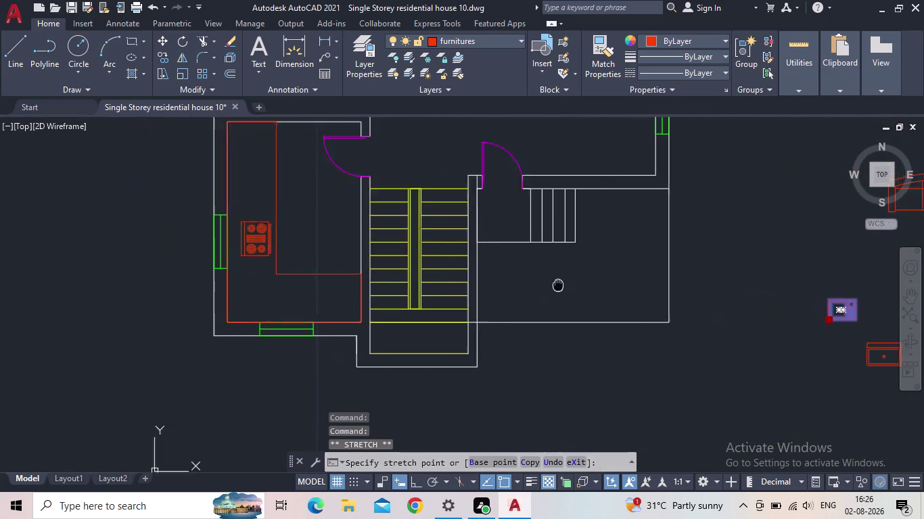
middle_drag(600, 293, 753, 343)
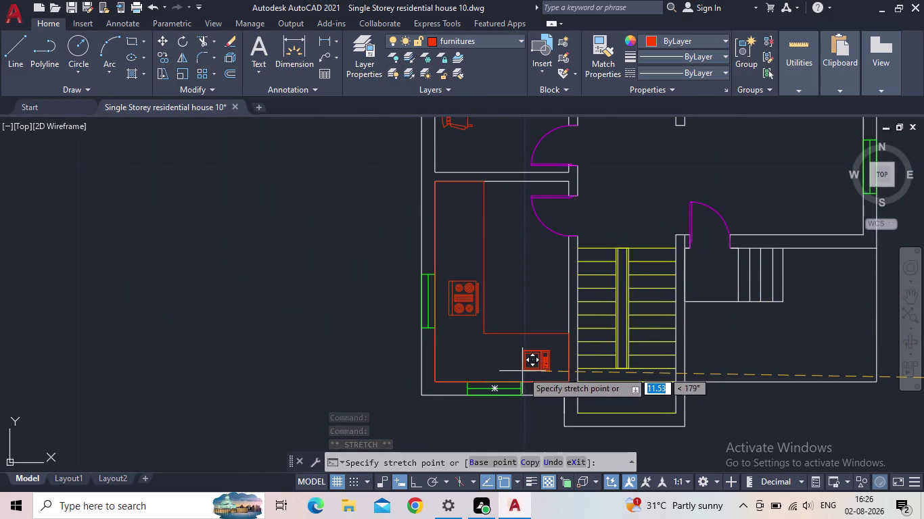
click(521, 369)
middle_drag(704, 322, 471, 327)
scroll(down, 3)
scroll(up, 3)
click(818, 378)
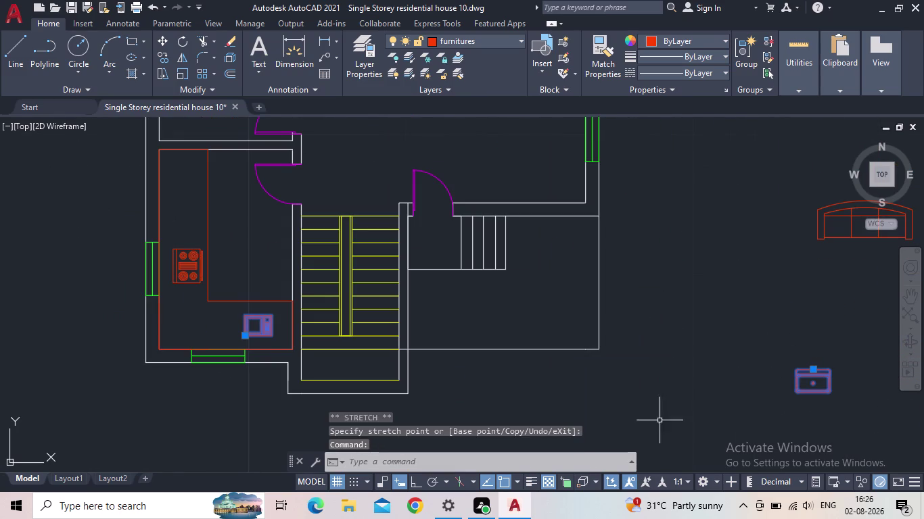
Rotate the rectangular cabinet block a quarter turn (90°) so it stands upright.
click(415, 481)
key(r)
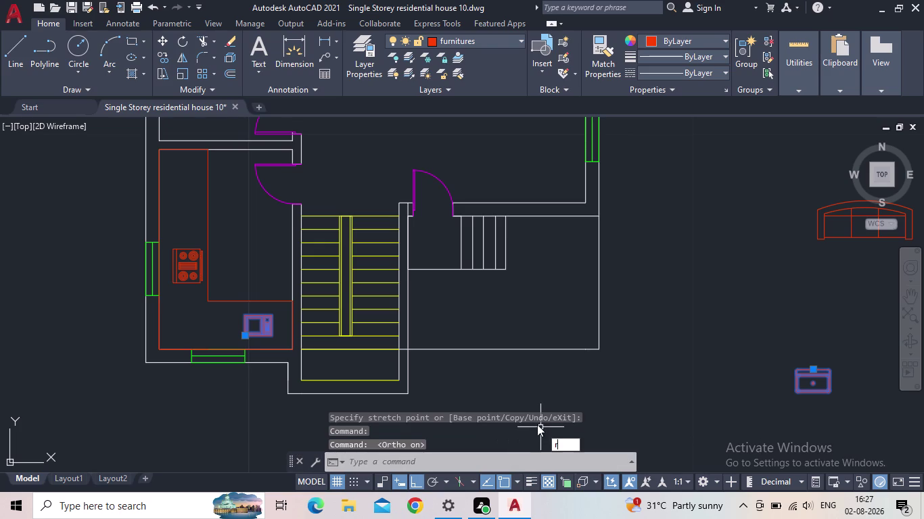
key(o)
key(Return)
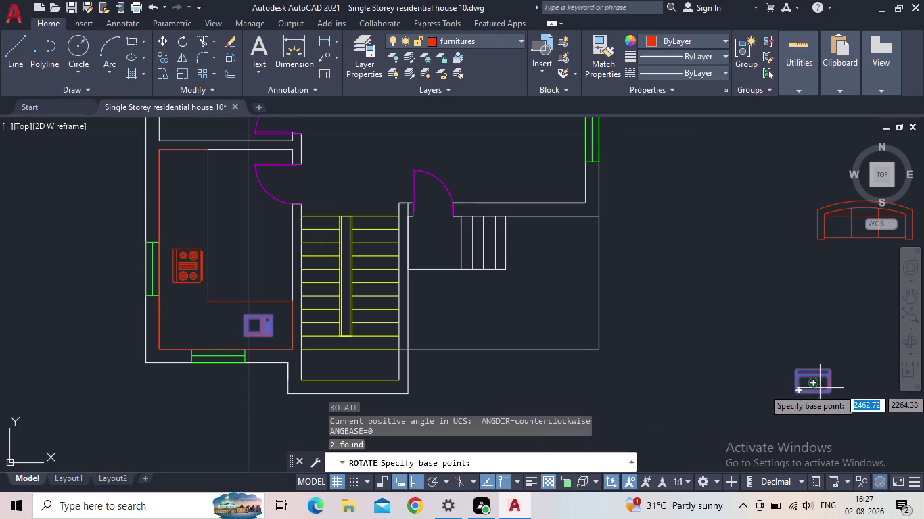
click(816, 386)
click(765, 297)
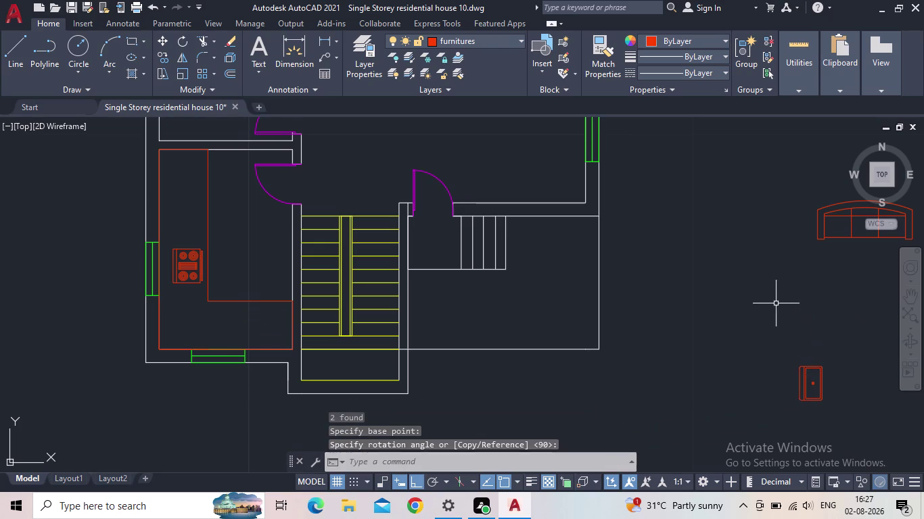
Move the rotated cabinet to the top end of the counter.
click(813, 388)
click(802, 387)
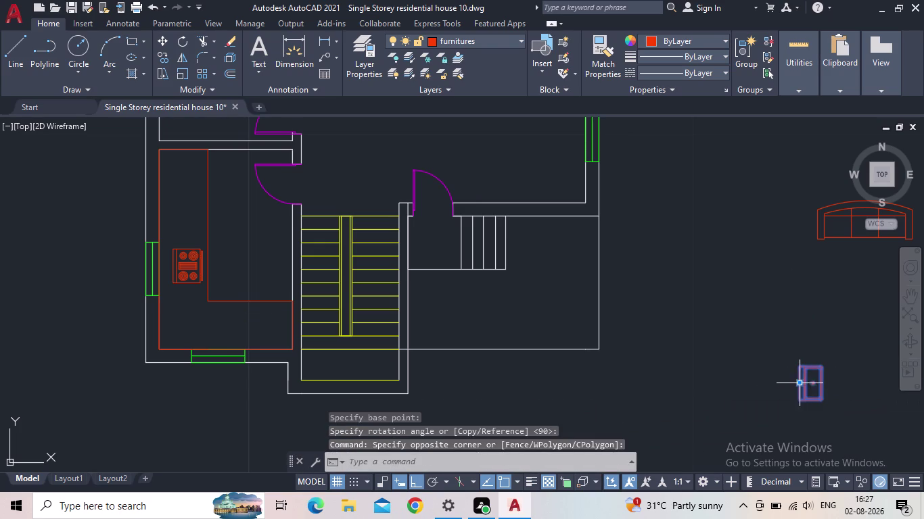
drag(799, 384, 792, 381)
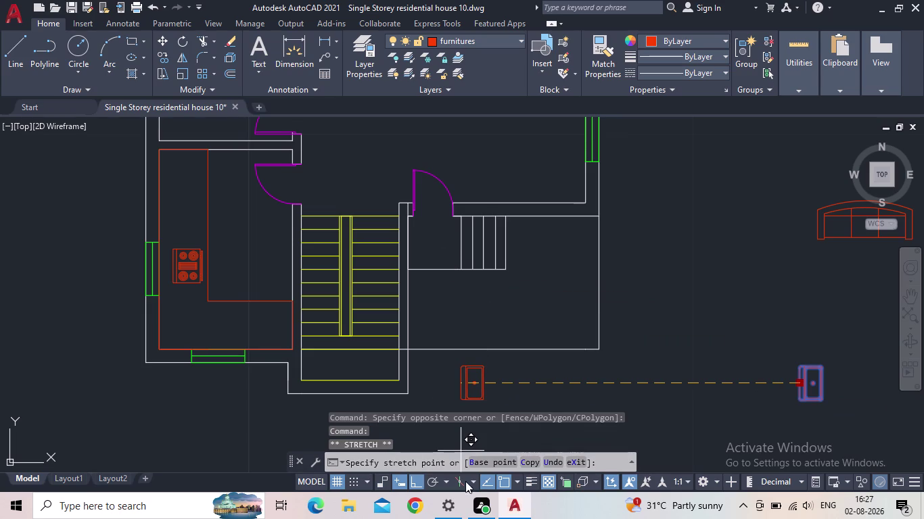
click(416, 482)
middle_drag(178, 218, 184, 218)
scroll(up, 3)
click(175, 174)
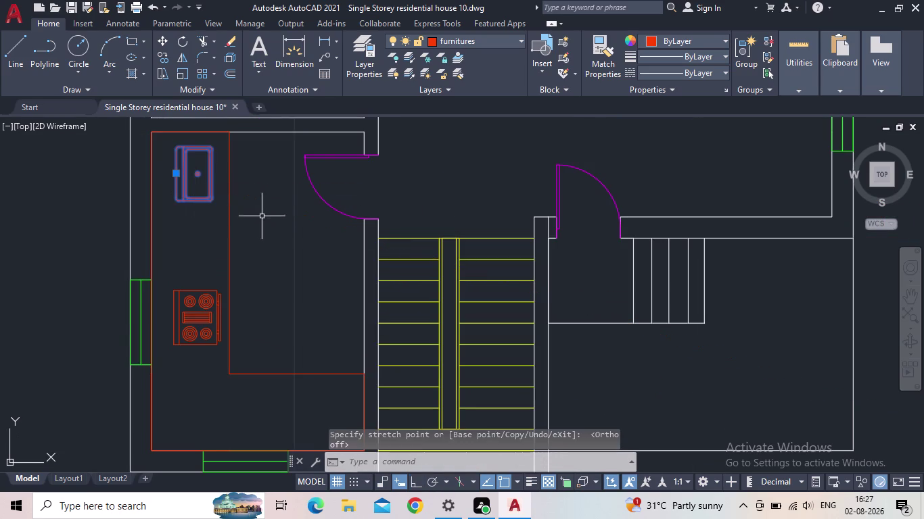
Shrink the sink block with SCALE from a corner base point to fit the red counter.
key(Escape)
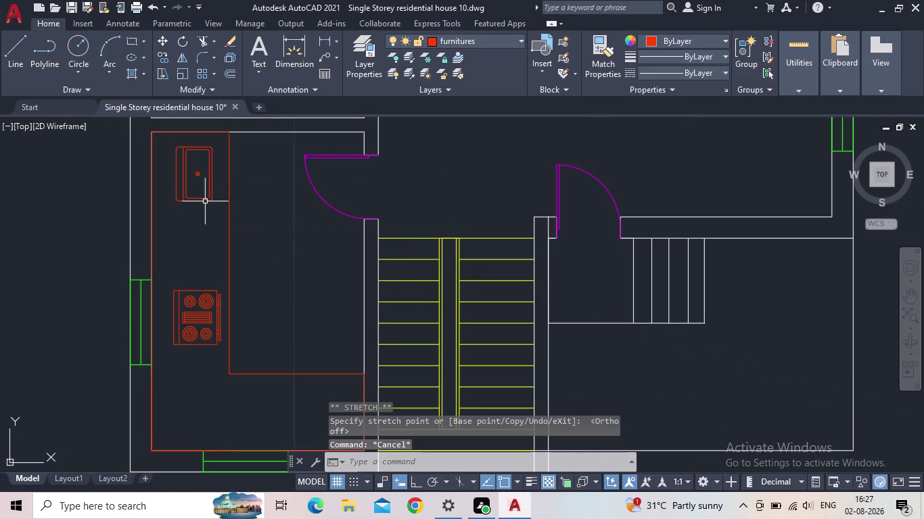
click(193, 188)
click(184, 194)
key(s)
key(c)
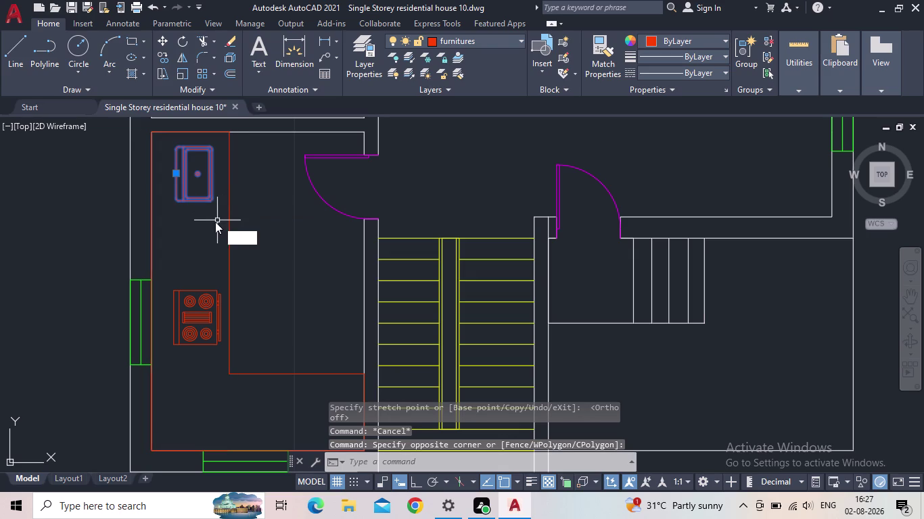
key(space)
click(209, 197)
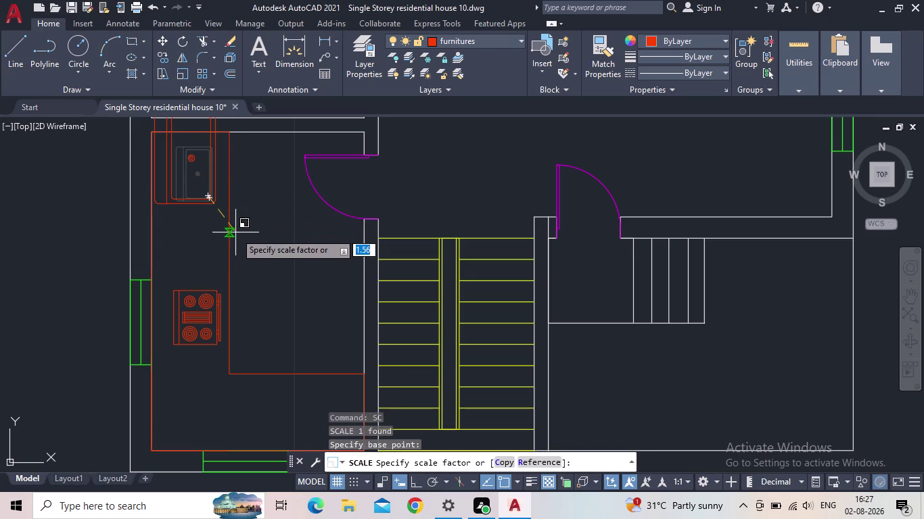
click(228, 225)
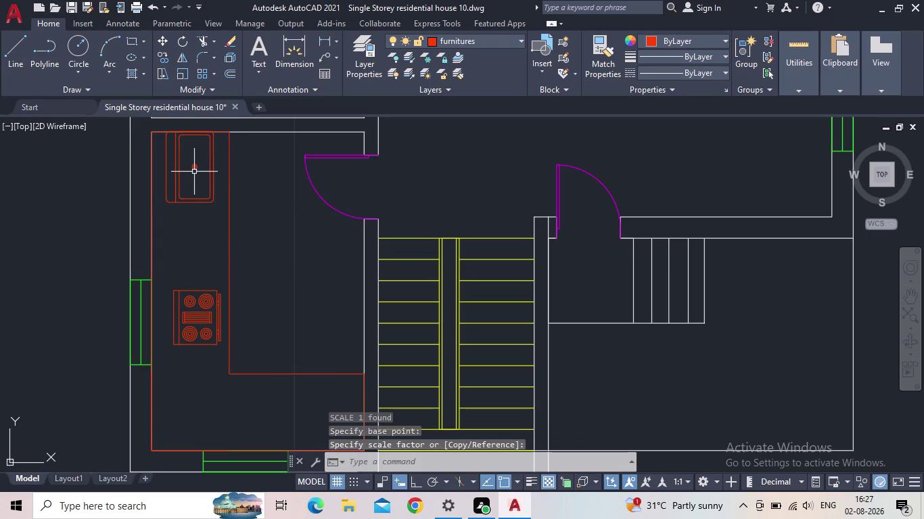
click(194, 166)
click(167, 166)
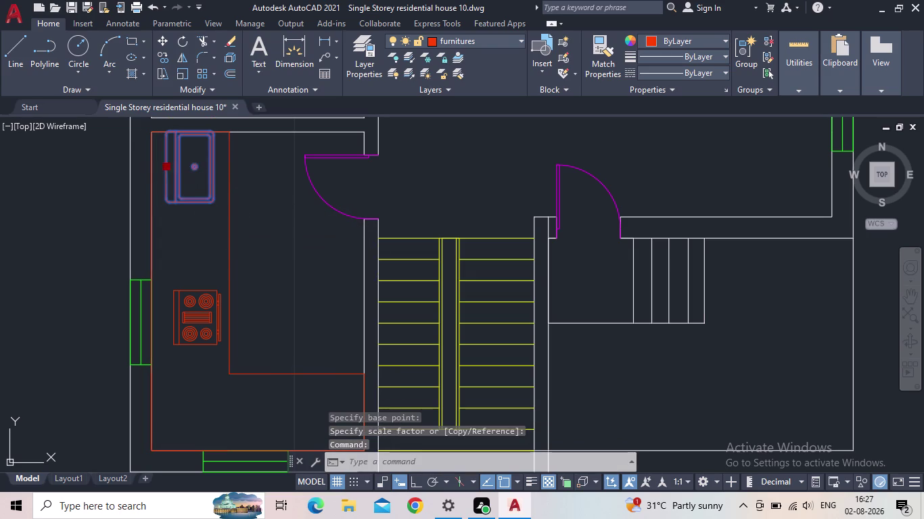
click(165, 183)
key(Escape)
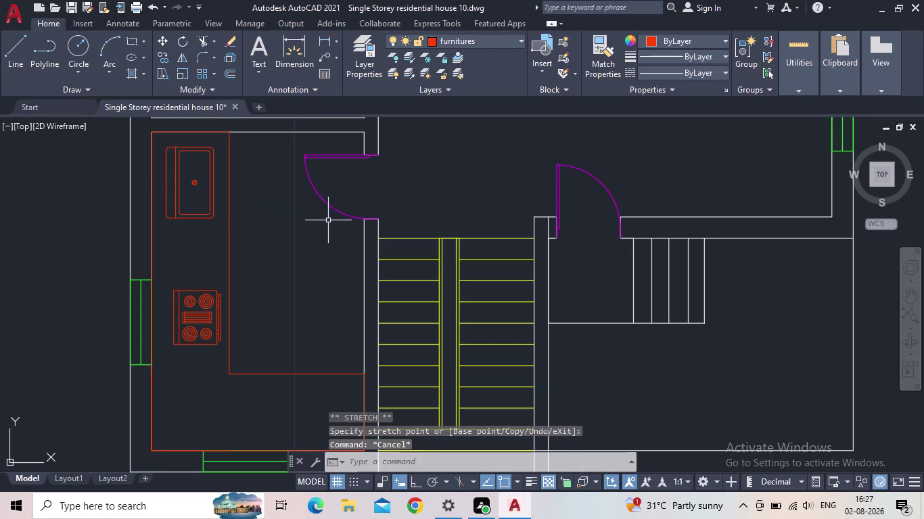
scroll(down, 3)
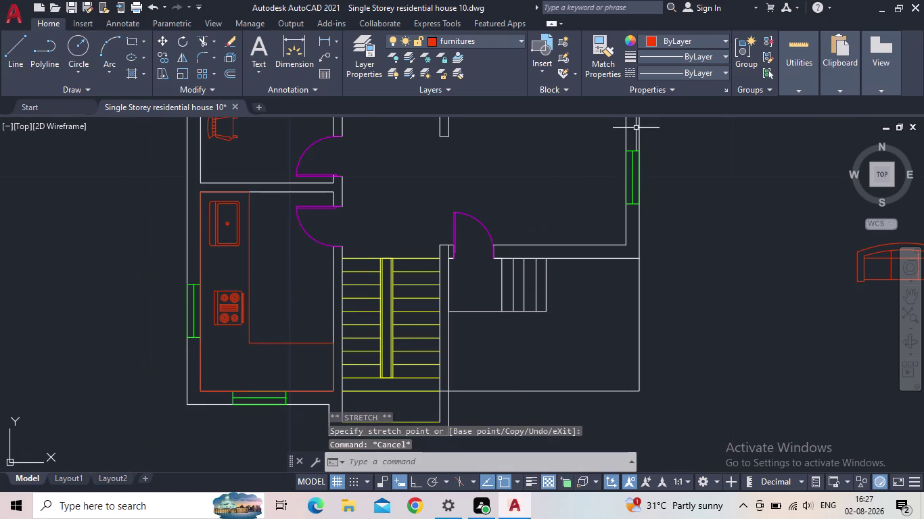
Move the stray appliance block into the kitchen's lower corner beside the stairs.
middle_drag(302, 316, 255, 339)
scroll(down, 3)
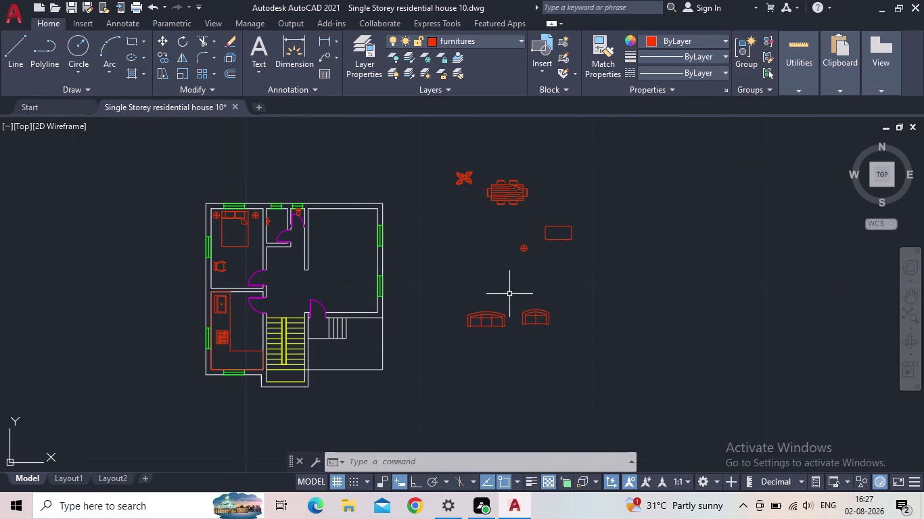
scroll(up, 3)
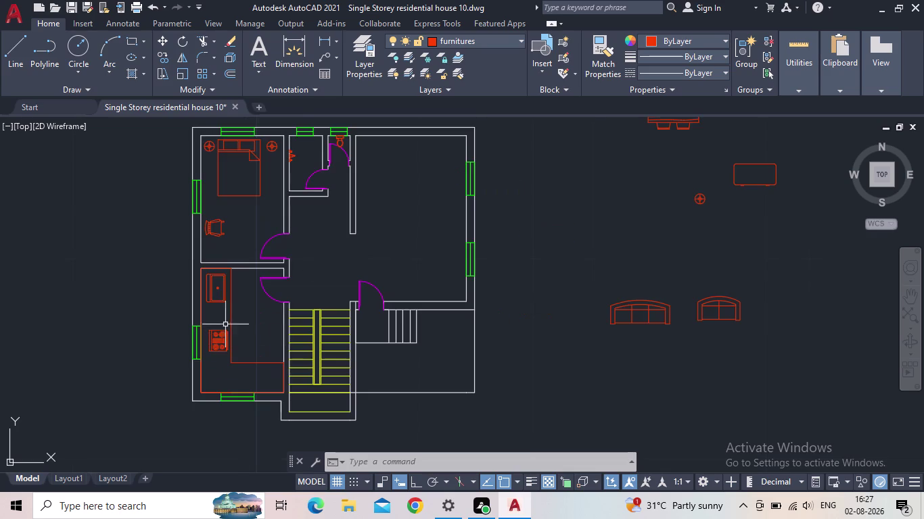
scroll(up, 3)
middle_drag(285, 265, 307, 192)
scroll(down, 3)
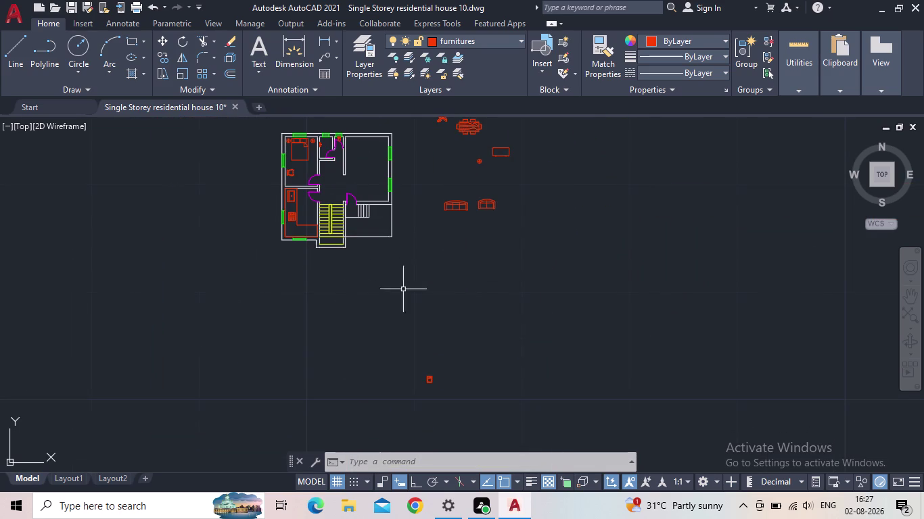
click(429, 382)
click(430, 382)
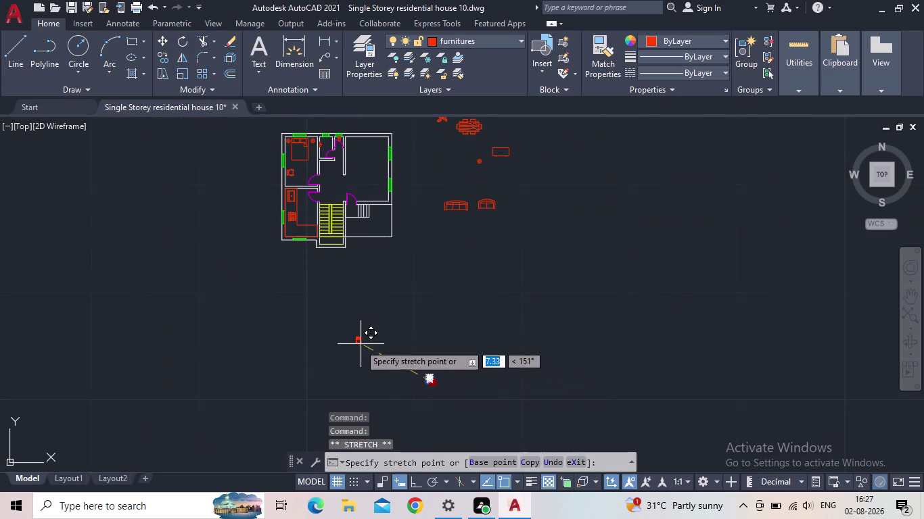
middle_drag(299, 307, 319, 368)
scroll(up, 3)
scroll(up, 3)
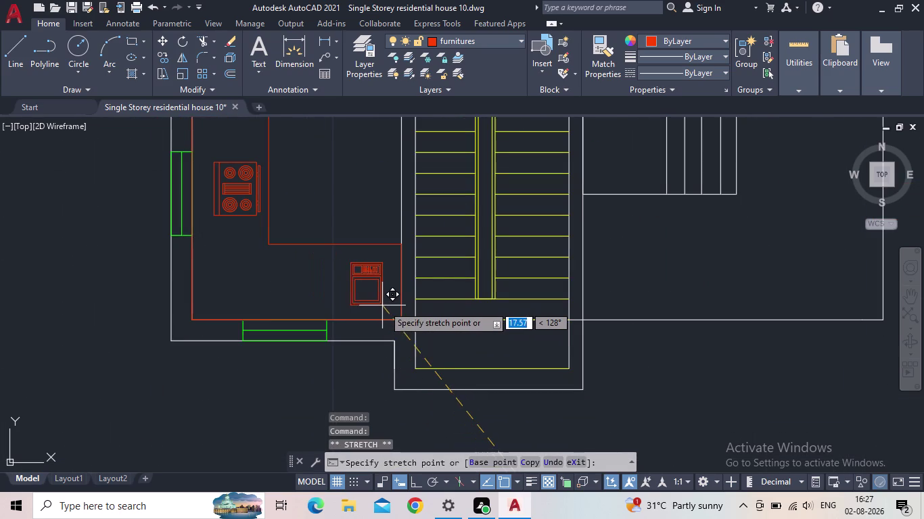
click(375, 304)
Enlarge the appliance block with SCALE from a base point at its corner.
scroll(up, 3)
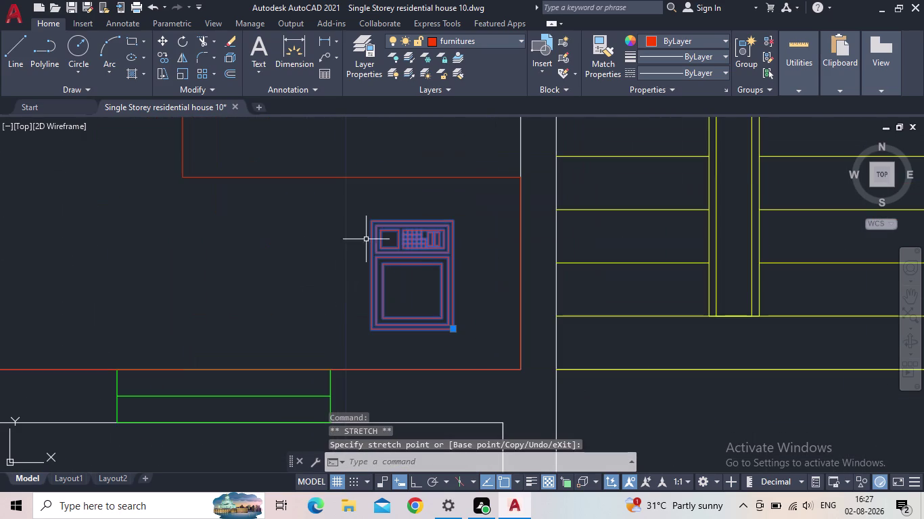
key(s)
key(c)
key(Return)
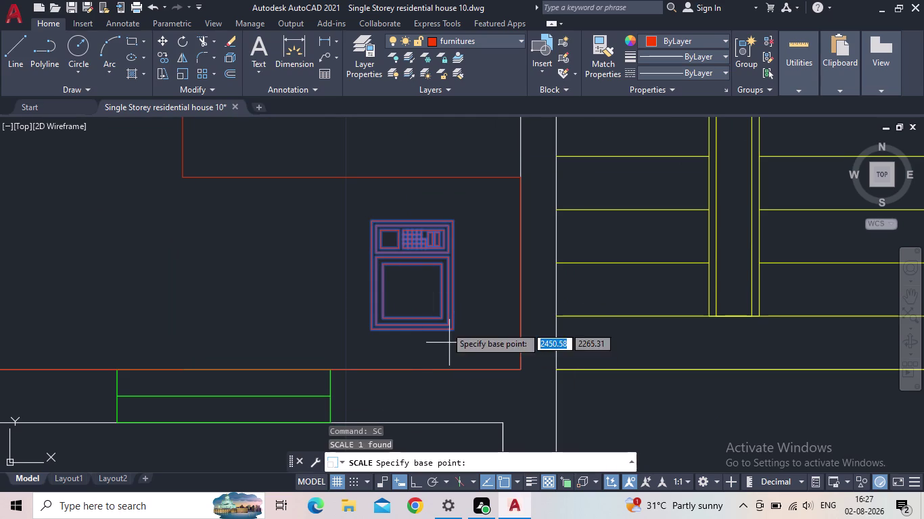
click(407, 292)
click(485, 256)
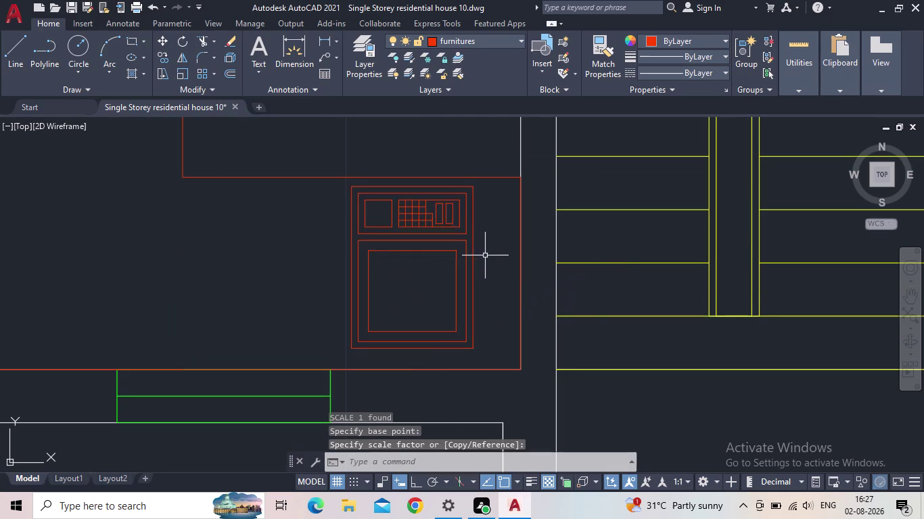
Reposition the enlarged block to fit the kitchen corner and clear the selection.
drag(406, 235, 446, 251)
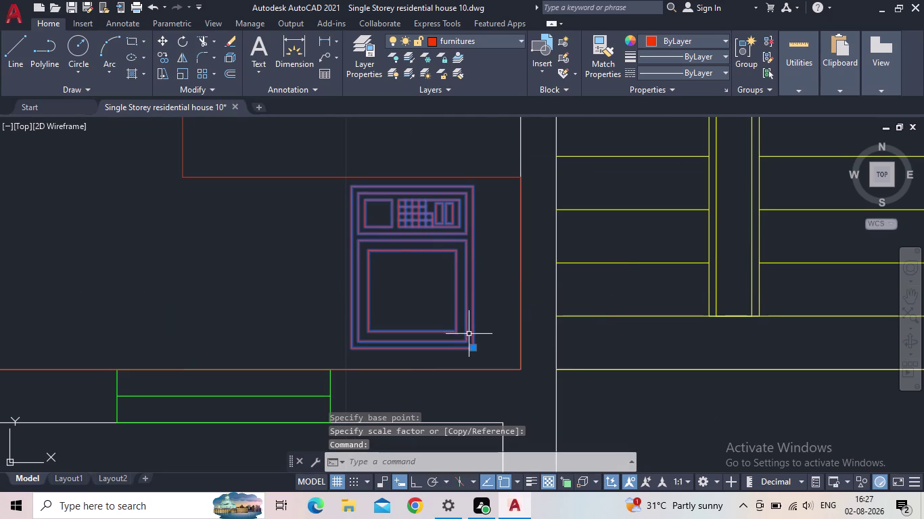
click(473, 347)
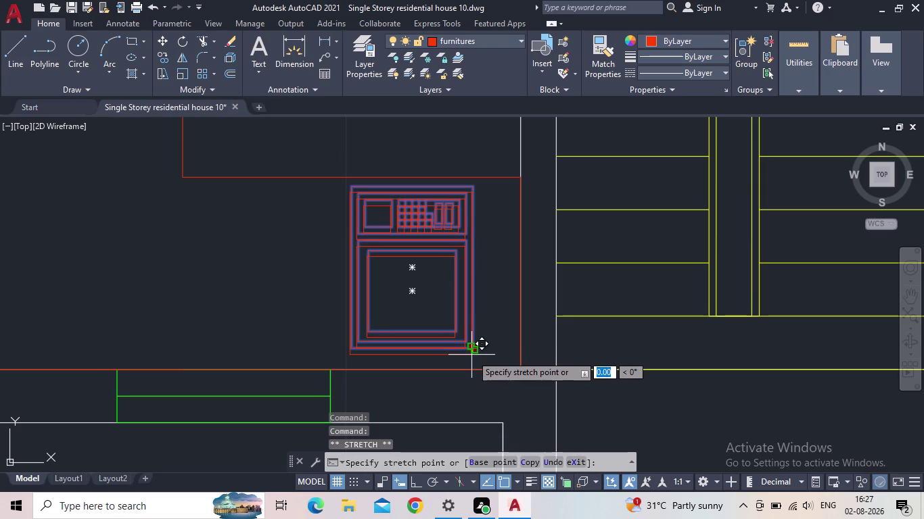
click(472, 355)
scroll(down, 3)
middle_drag(332, 287, 409, 330)
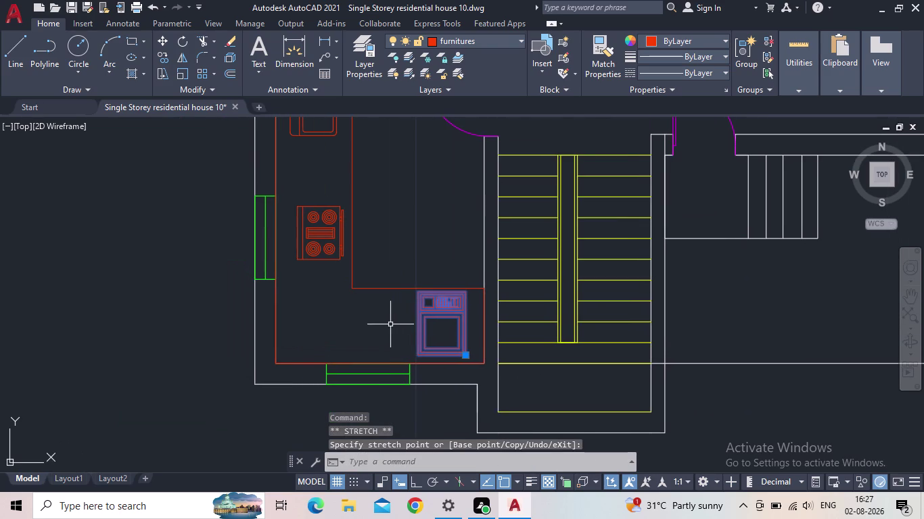
key(Escape)
scroll(down, 3)
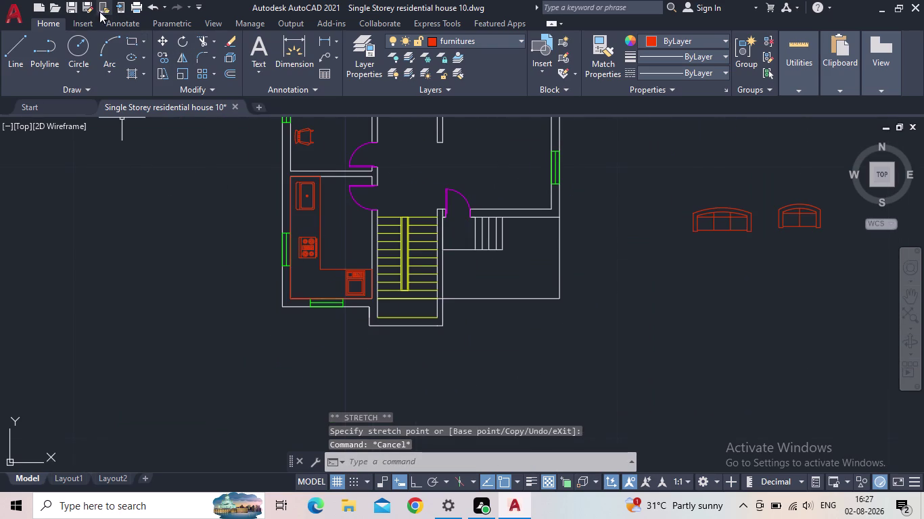
Save the furnished house plan with QSAVE and zoom out over the whole plan.
click(72, 7)
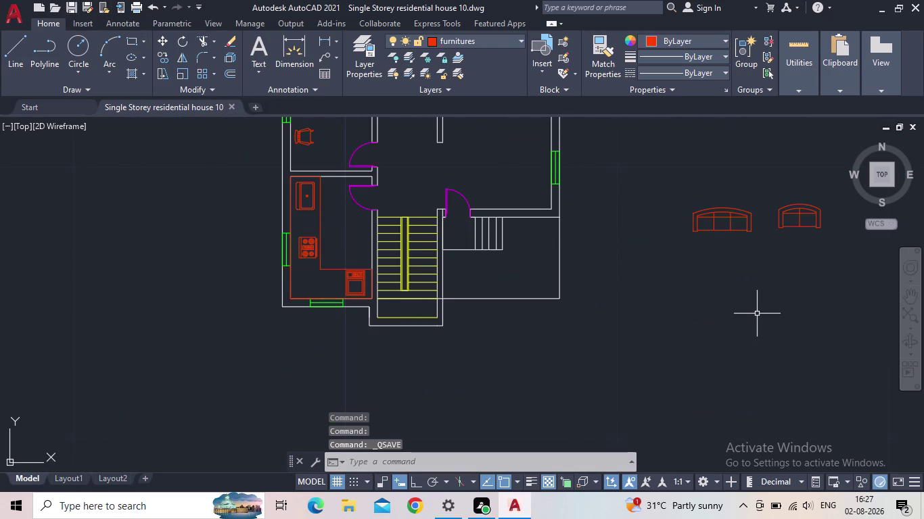
scroll(down, 3)
middle_drag(732, 328, 592, 395)
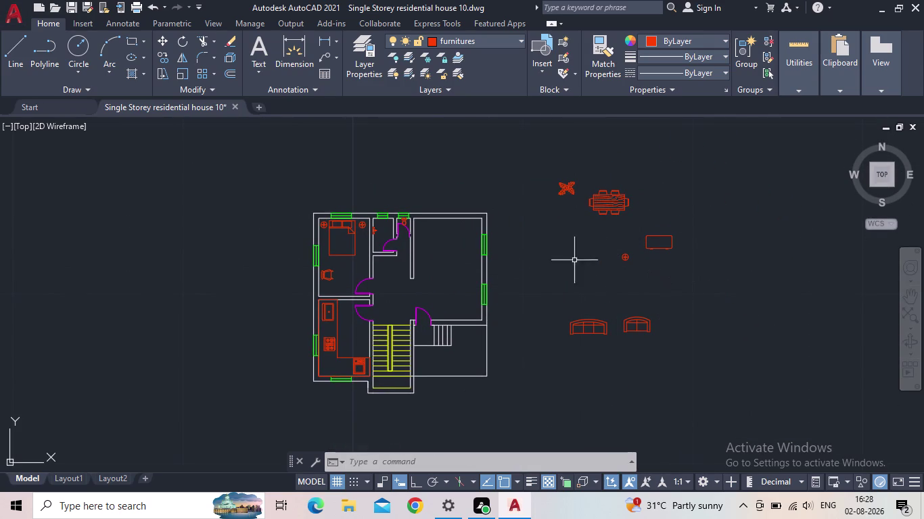
scroll(up, 3)
Move the dining table block into the central hall.
middle_drag(432, 272, 451, 255)
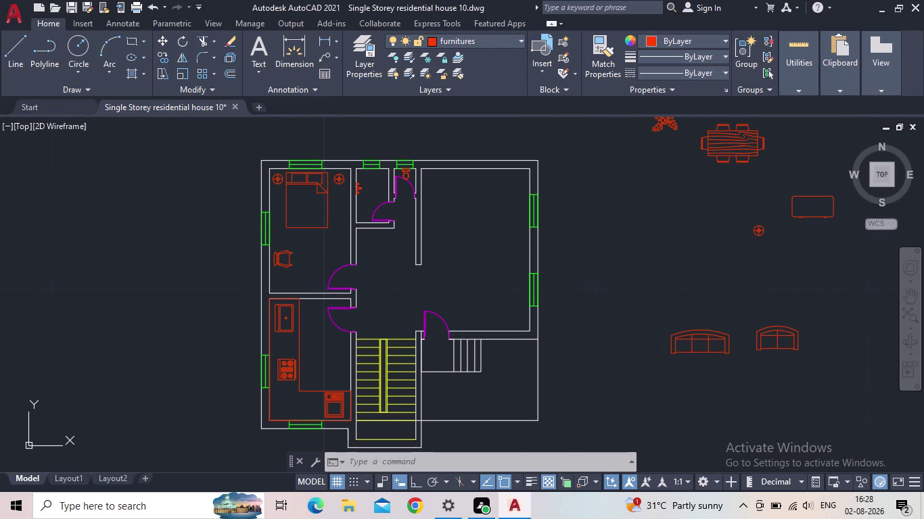
middle_drag(398, 279, 408, 261)
middle_drag(483, 240, 448, 310)
click(714, 194)
click(708, 196)
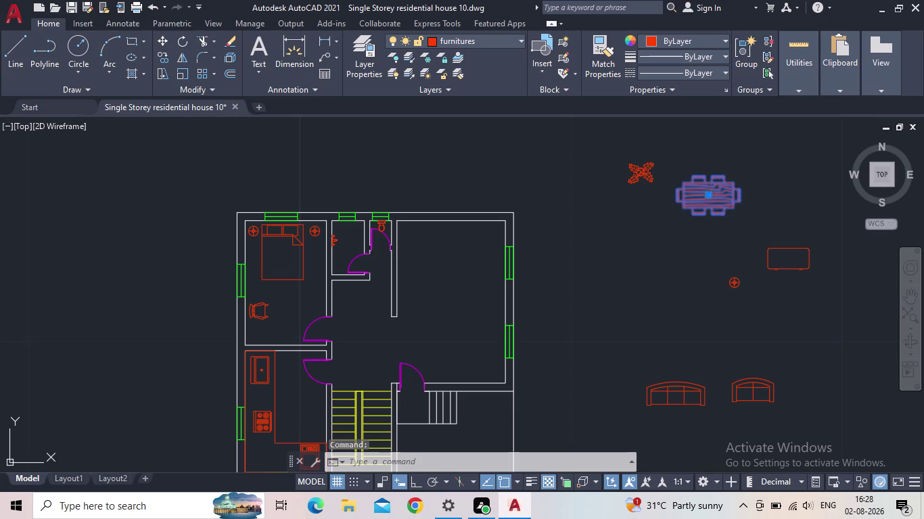
middle_drag(495, 308, 680, 275)
scroll(up, 3)
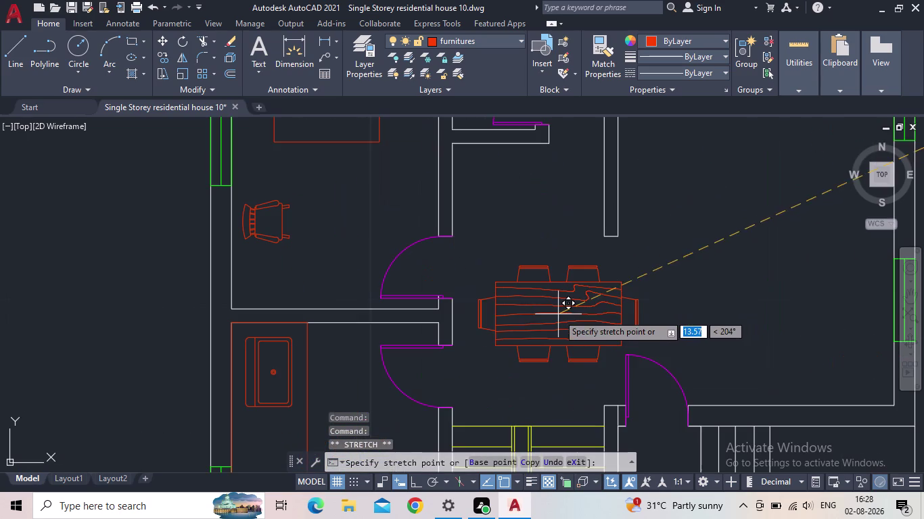
scroll(down, 3)
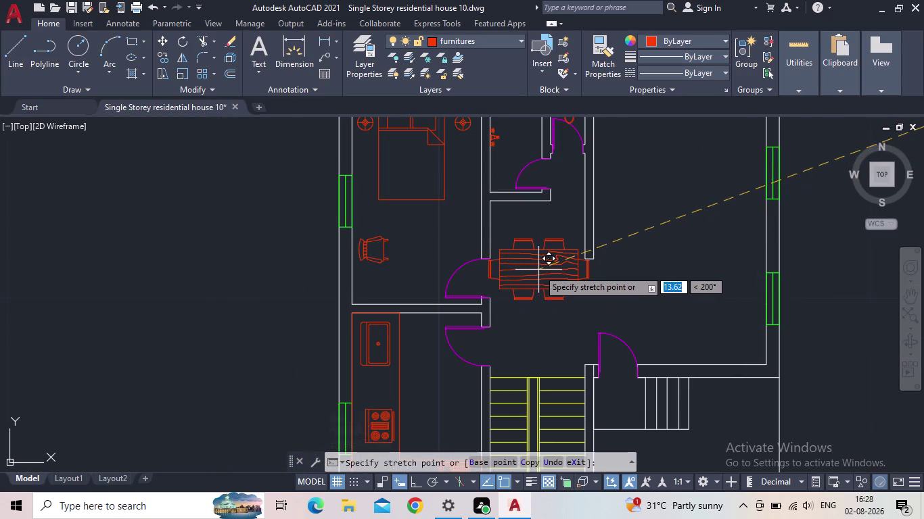
click(546, 289)
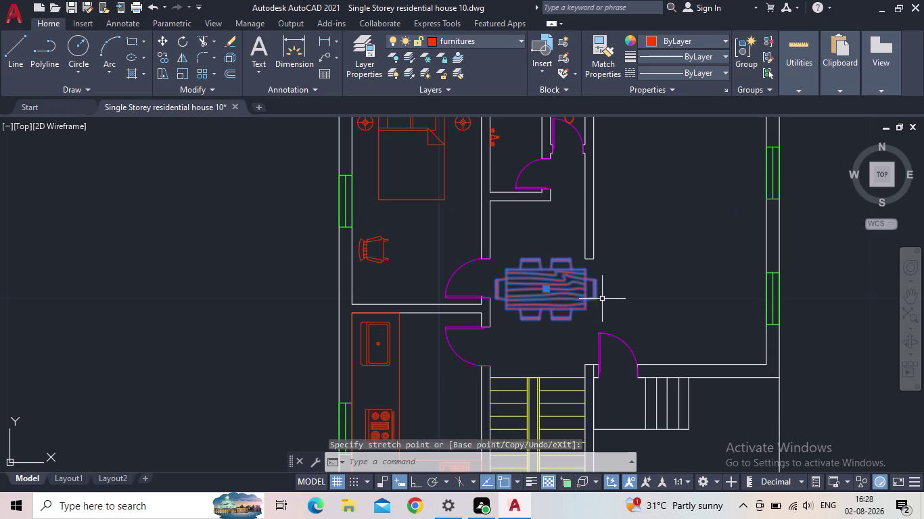
Rotate the dining table 90° with ortho on so it runs north–south.
key(r)
key(o)
key(Return)
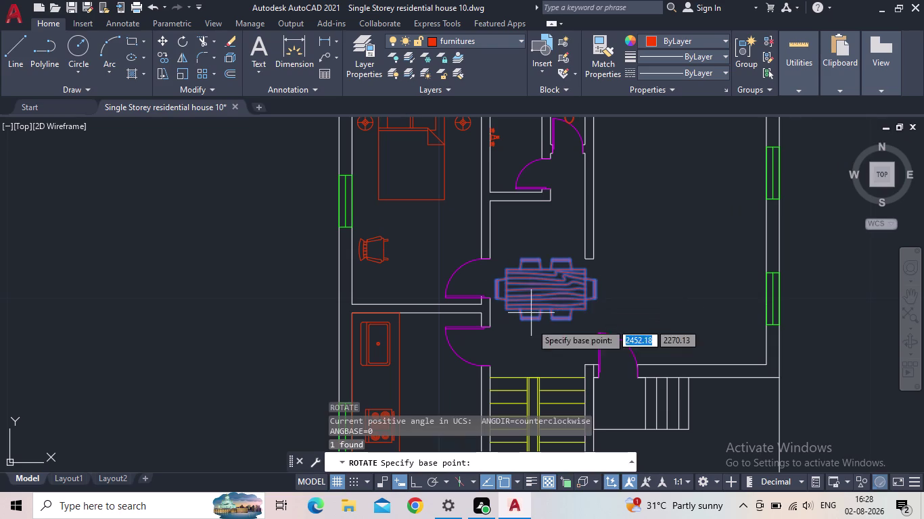
click(541, 285)
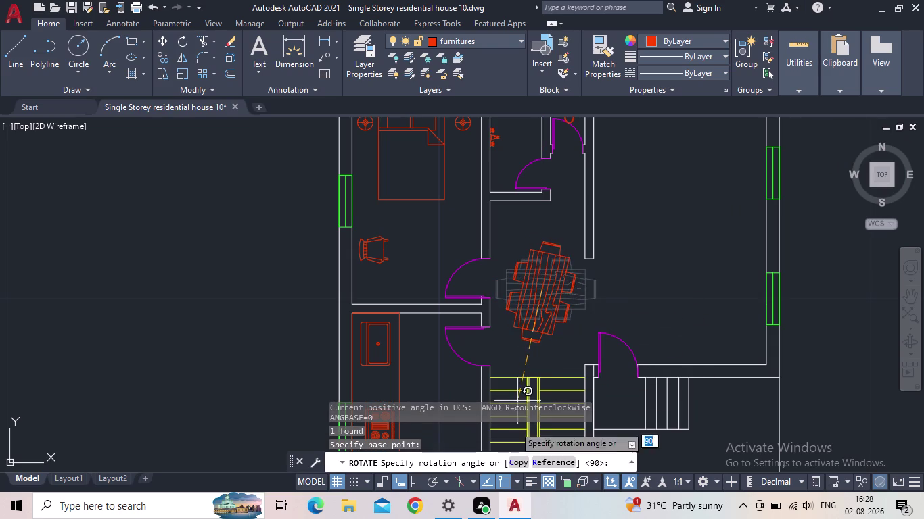
click(411, 484)
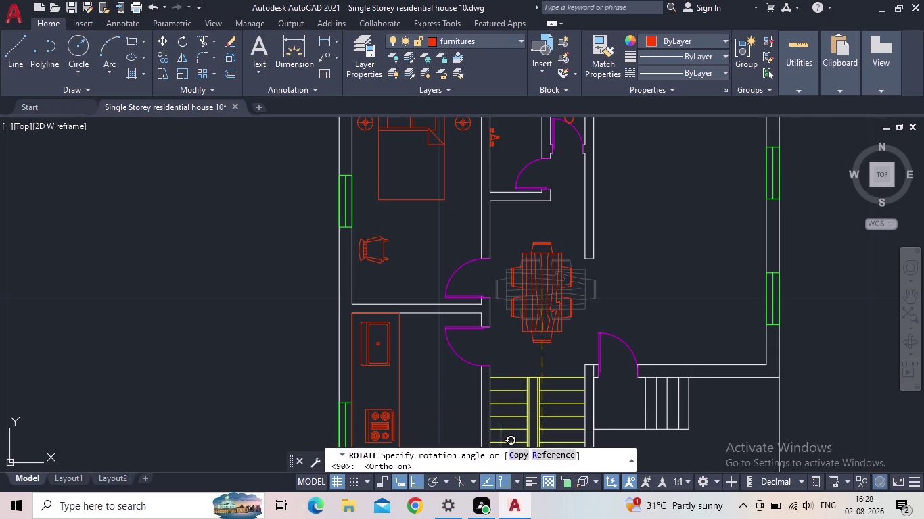
click(548, 340)
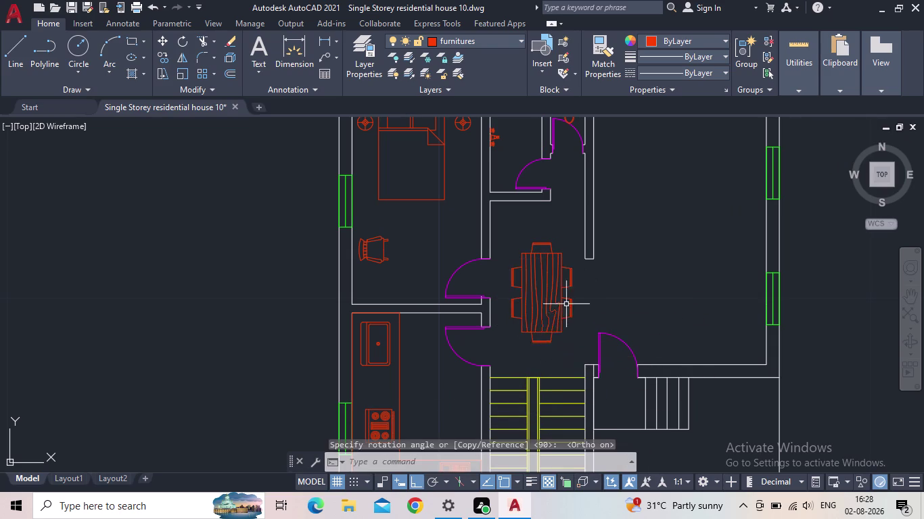
Nudge the rotated dining table into its final spot in the hall.
key(Escape)
click(536, 301)
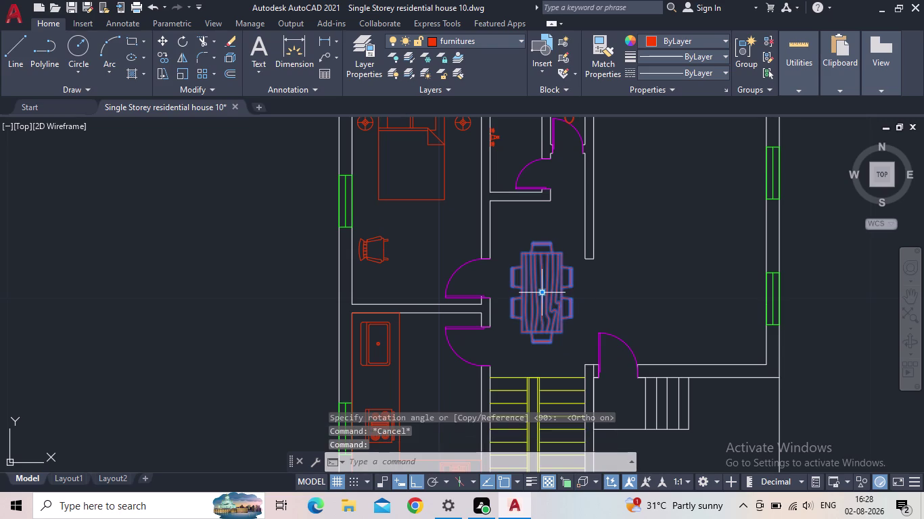
click(545, 296)
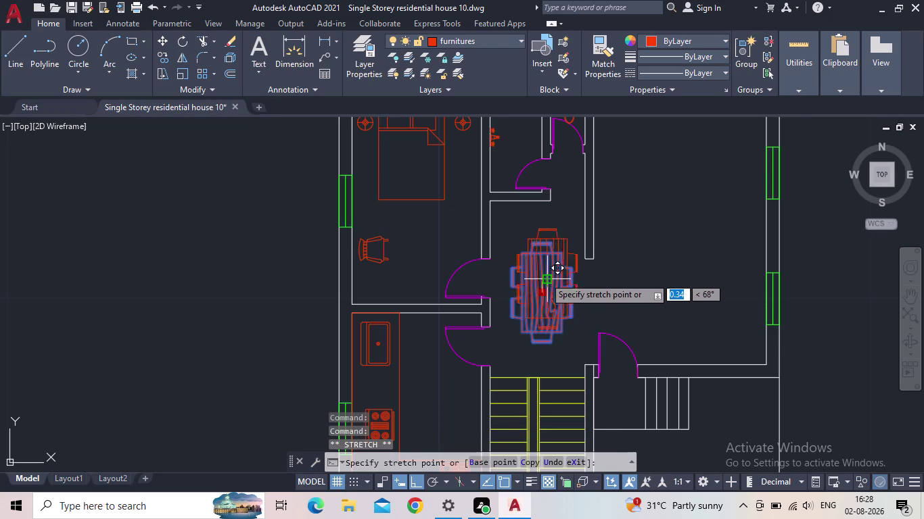
click(545, 277)
Scale the dining table block by 0.6 and cancel the accidental grip stretch.
key(Escape)
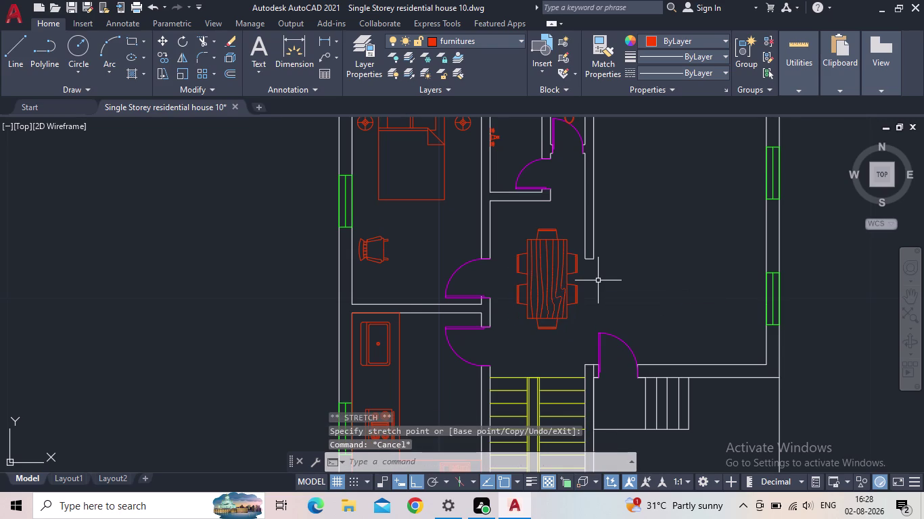
text(sc)
key(space)
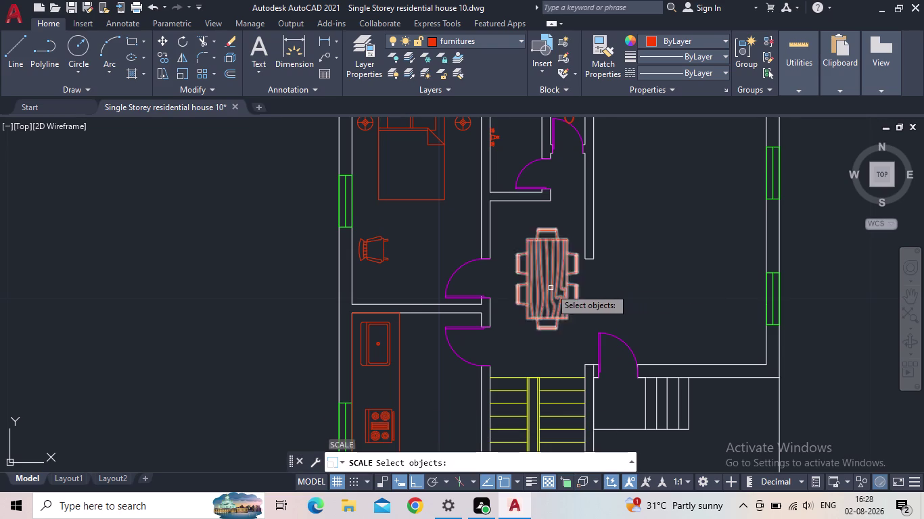
click(551, 288)
key(space)
drag(549, 284, 550, 290)
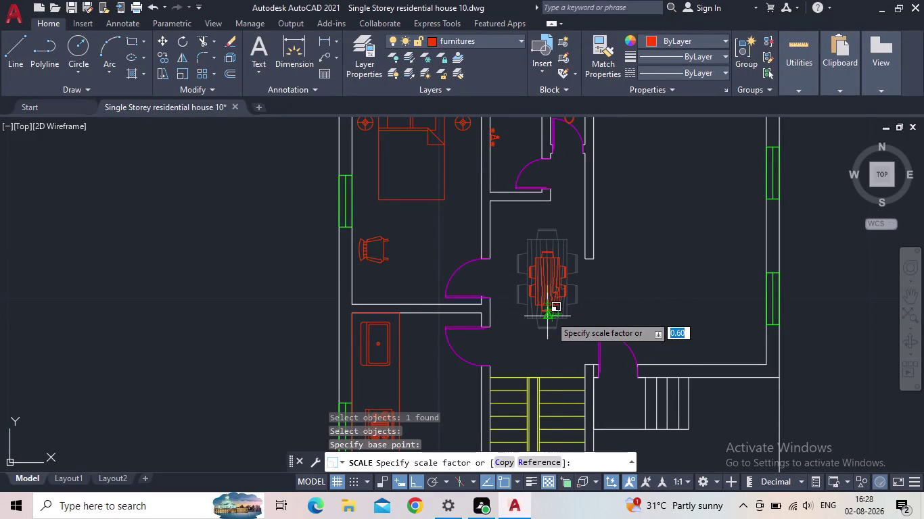
click(549, 315)
click(549, 288)
click(547, 282)
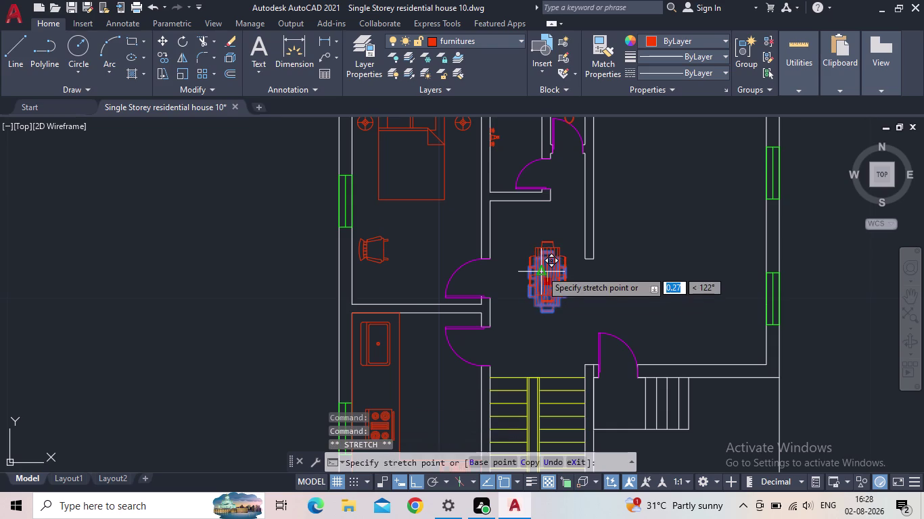
click(541, 269)
key(Escape)
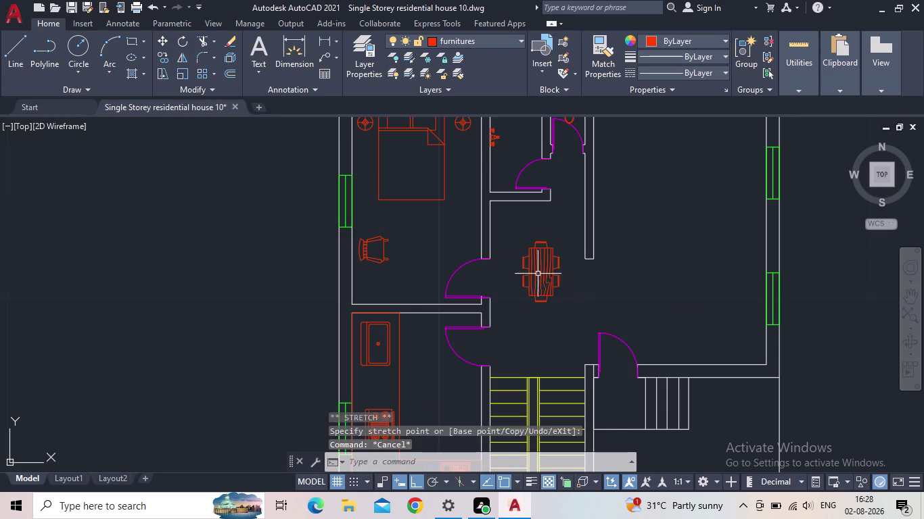
Pan and zoom to bring the house plan and spare furniture blocks into view.
scroll(up, 3)
scroll(up, 3)
middle_drag(540, 272, 562, 273)
scroll(down, 3)
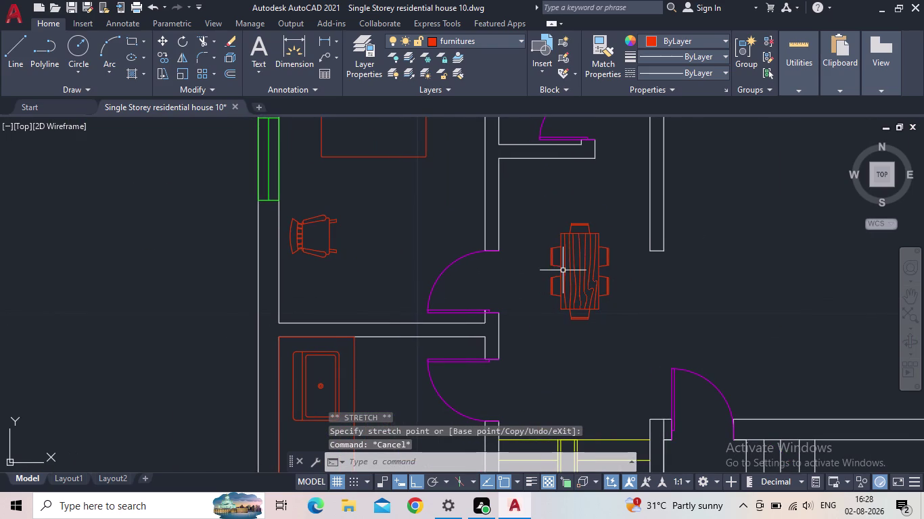
scroll(down, 3)
middle_drag(643, 264, 591, 277)
scroll(down, 3)
middle_drag(637, 273, 545, 272)
scroll(up, 3)
middle_drag(380, 270, 464, 273)
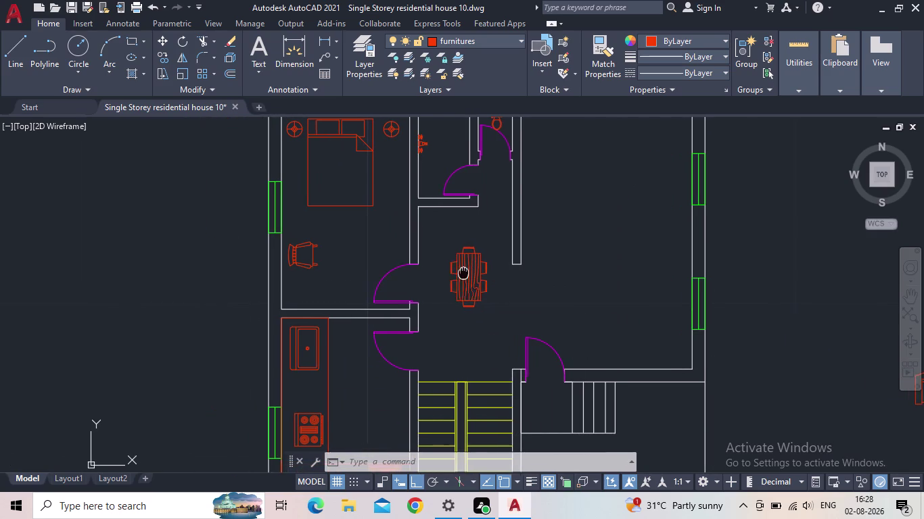
middle_drag(463, 273, 465, 274)
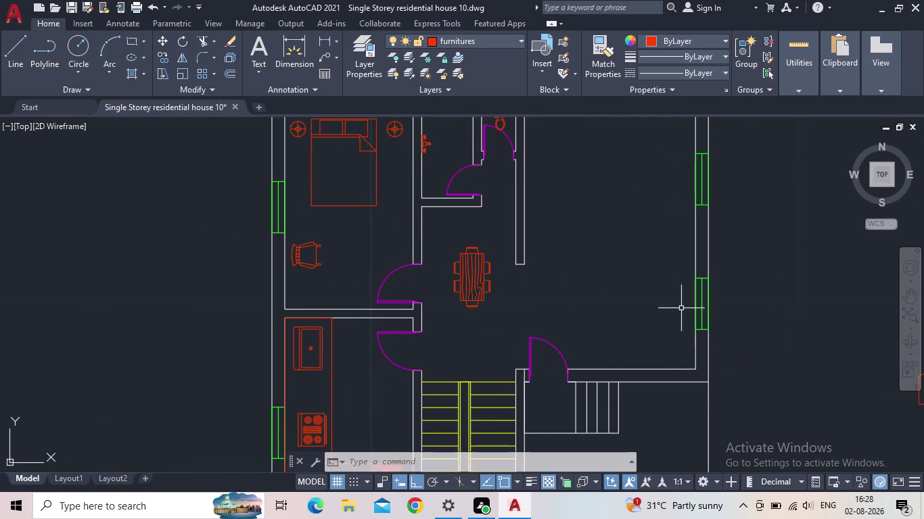
middle_drag(679, 307, 514, 398)
scroll(down, 3)
scroll(down, 3)
middle_drag(633, 395, 638, 334)
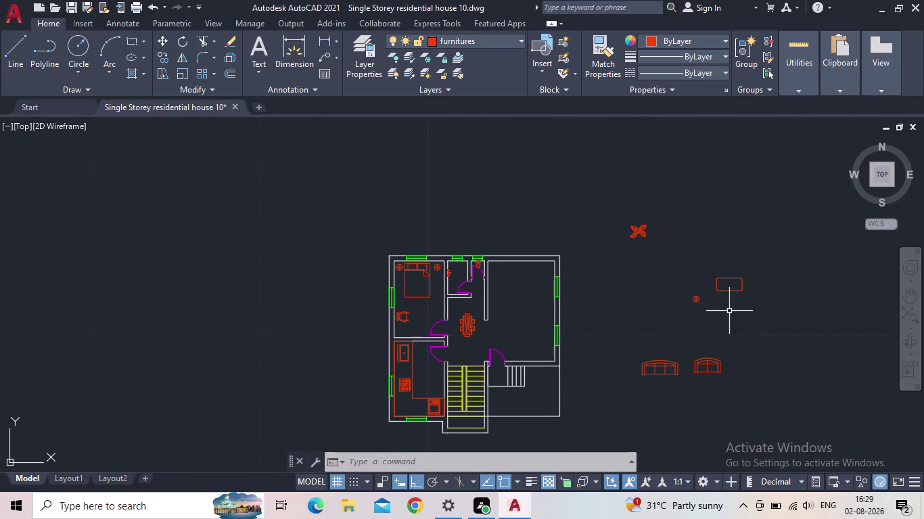
scroll(up, 3)
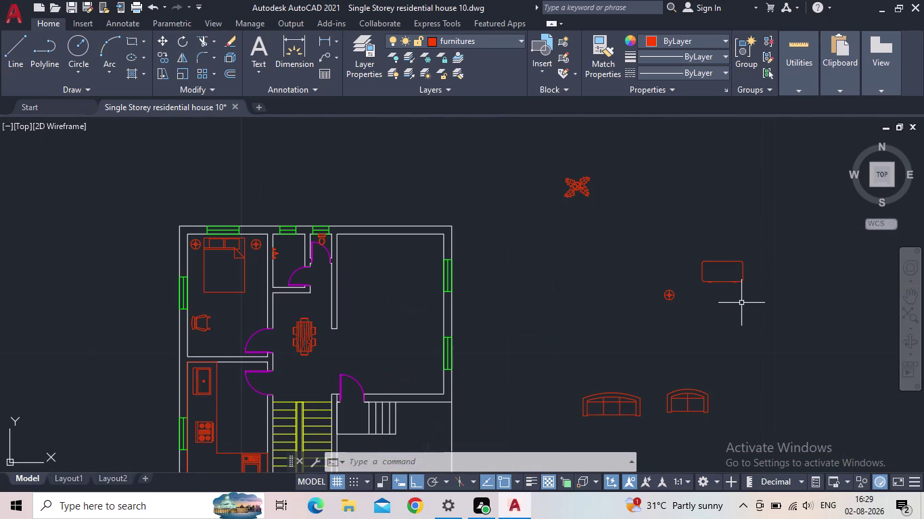
Rotate the Sofa - Roundback 7 ft block 270° so it runs vertically.
click(741, 303)
click(696, 356)
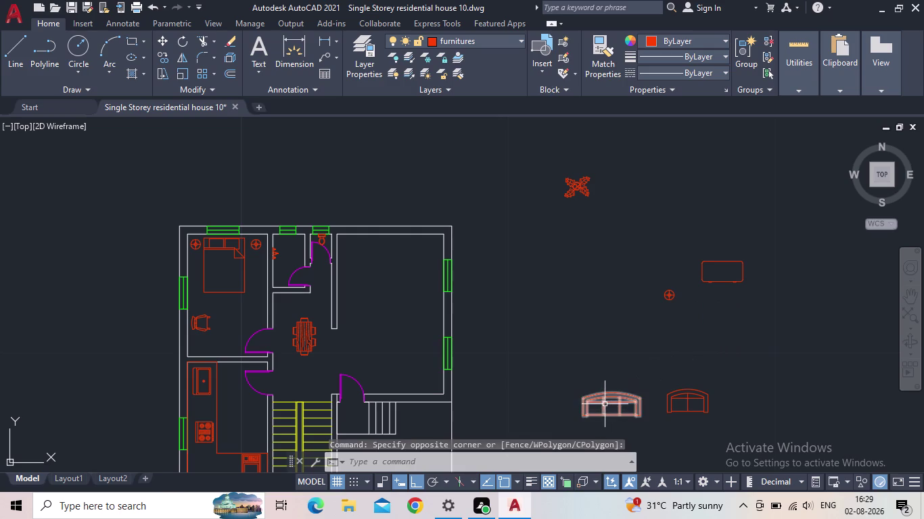
click(605, 403)
key(r)
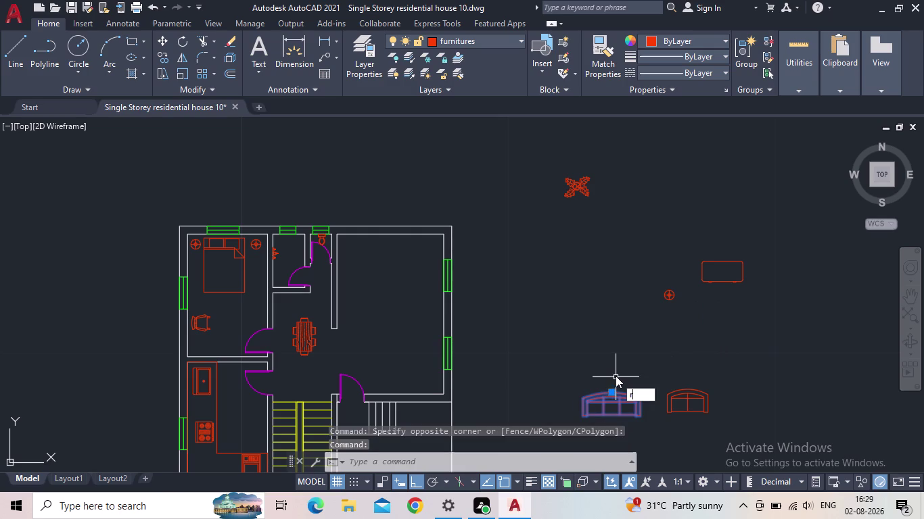
key(o)
key(Return)
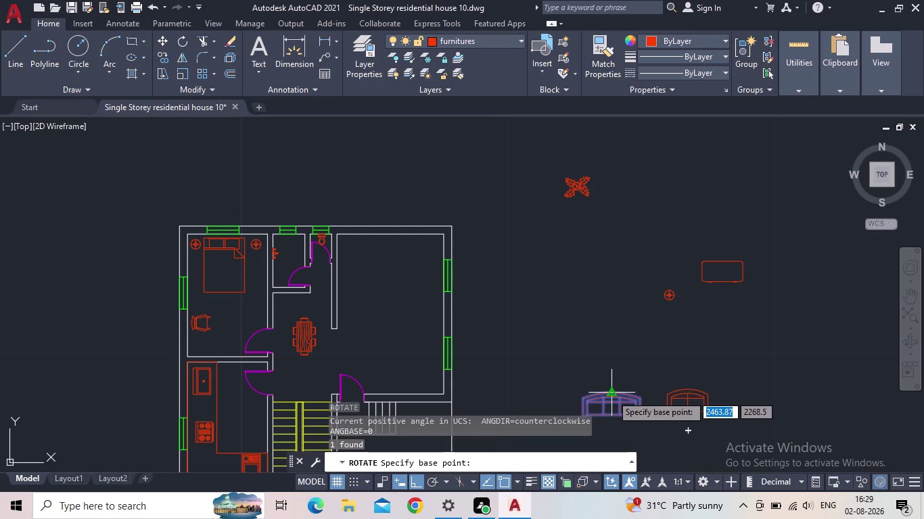
click(611, 395)
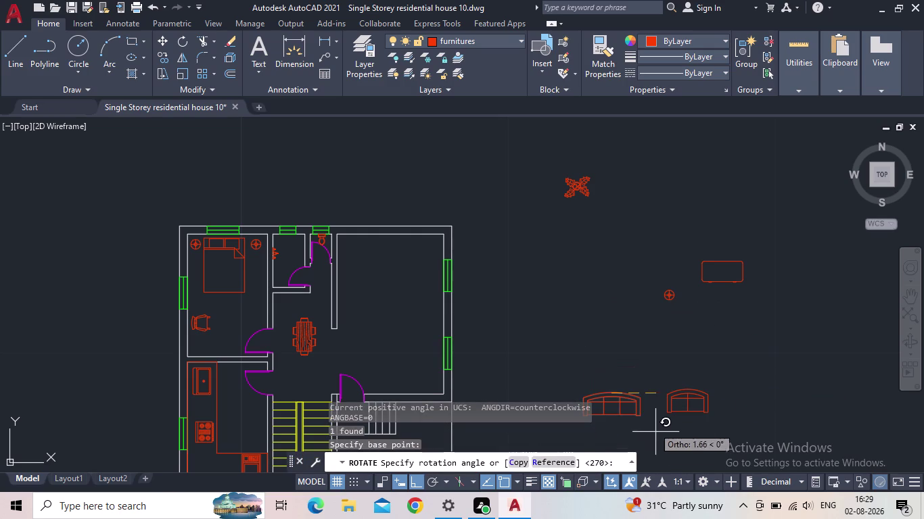
middle_drag(649, 407, 671, 278)
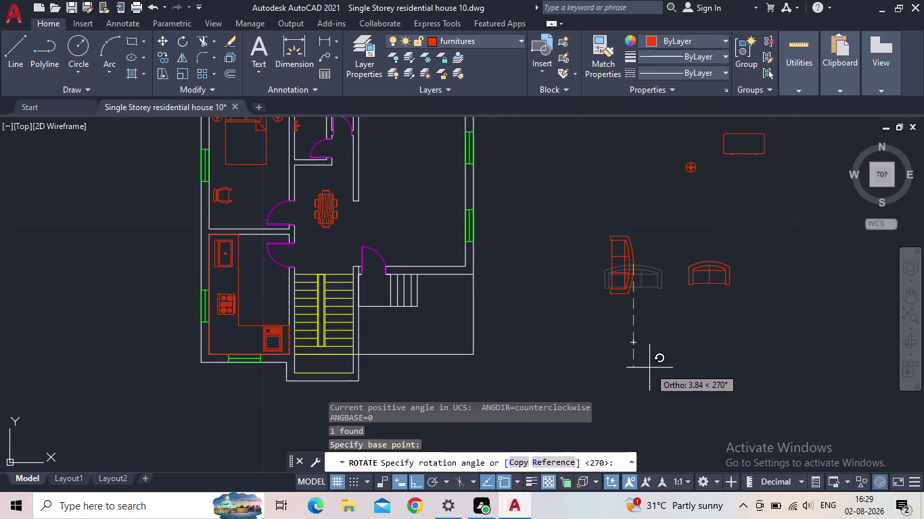
click(653, 400)
Close the Edit Block Definition dialog and reselect the rotated sofa.
click(715, 282)
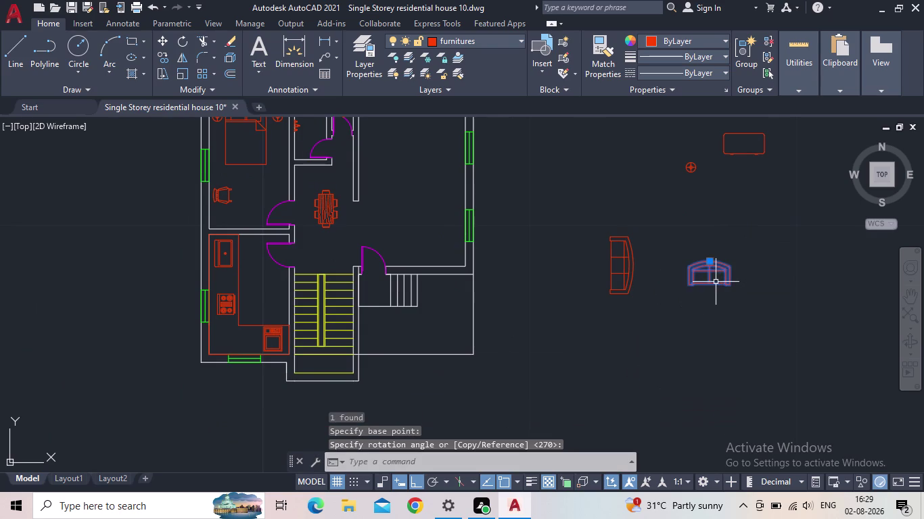
key(Escape)
click(632, 267)
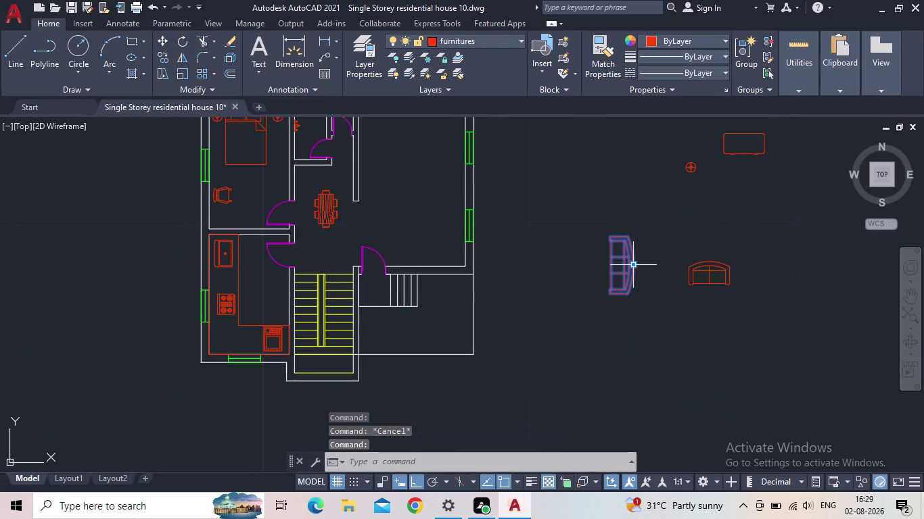
click(632, 266)
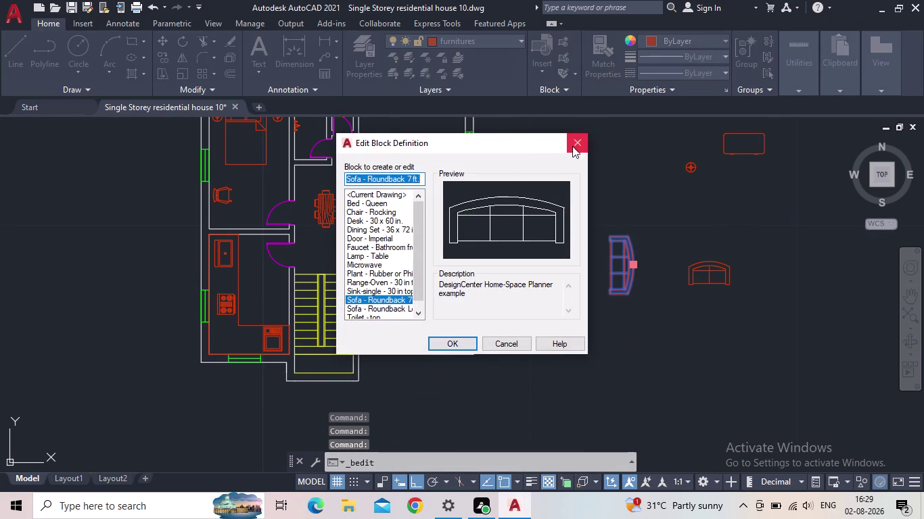
click(572, 146)
click(627, 278)
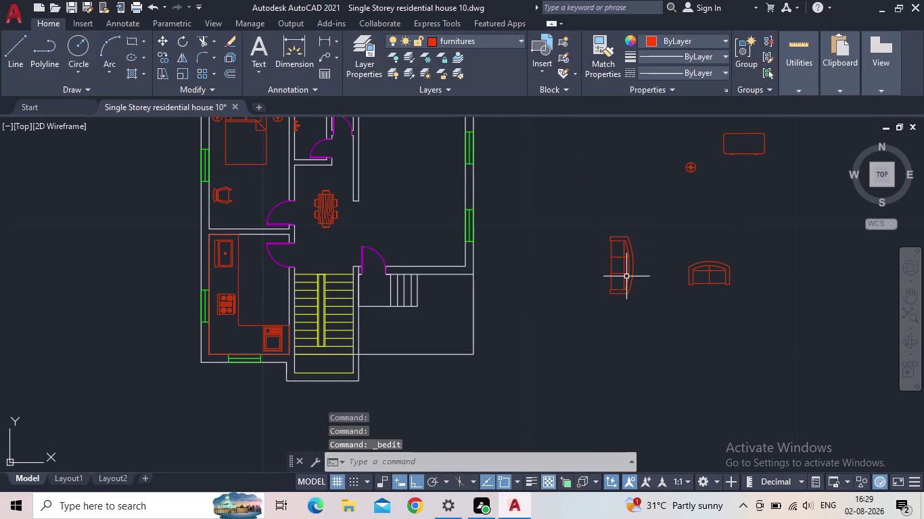
drag(632, 264, 620, 254)
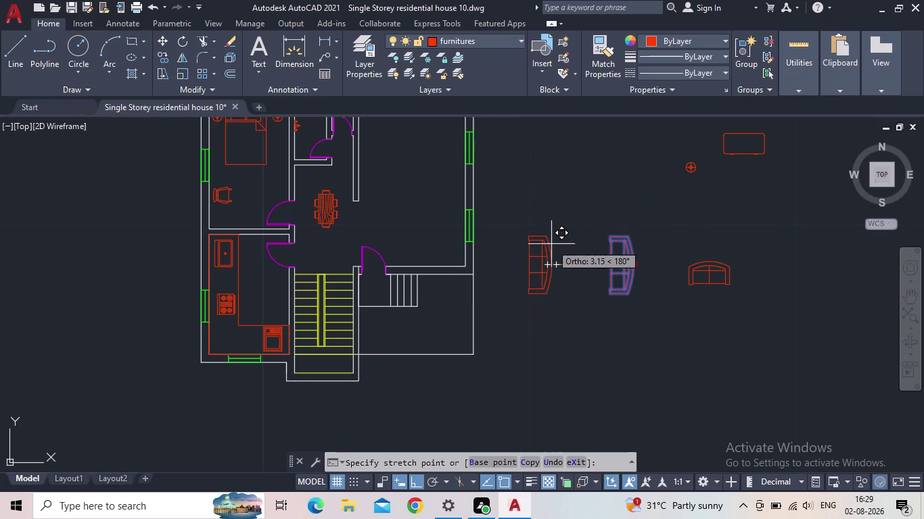
Move the long sofa against the living room's right wall.
click(415, 478)
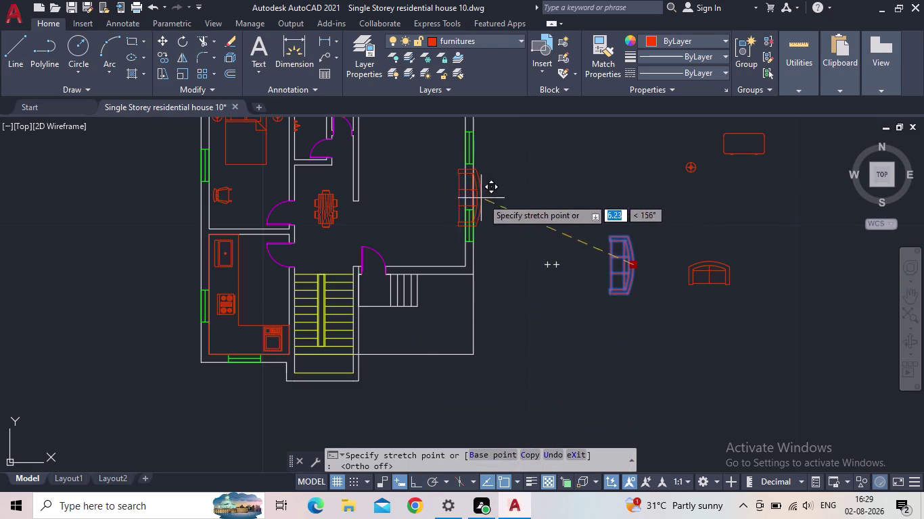
middle_drag(509, 222, 598, 344)
scroll(up, 3)
scroll(down, 3)
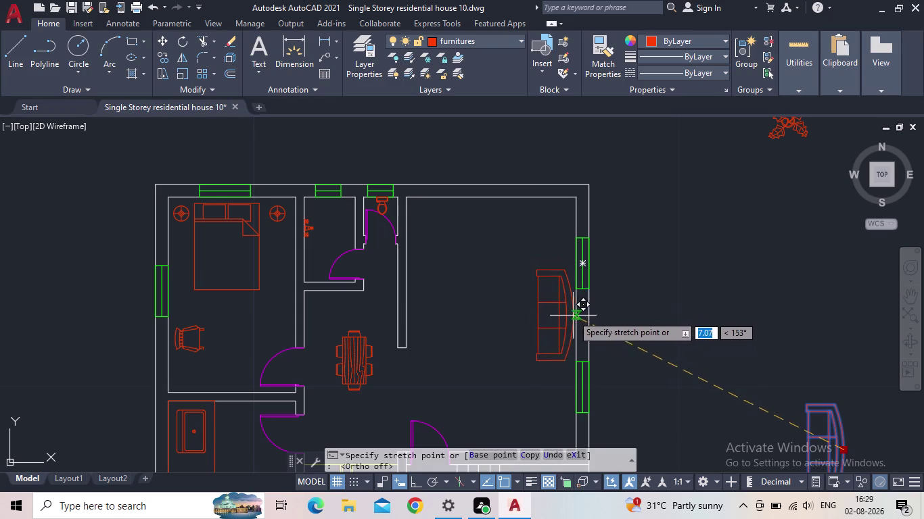
middle_drag(568, 313, 582, 231)
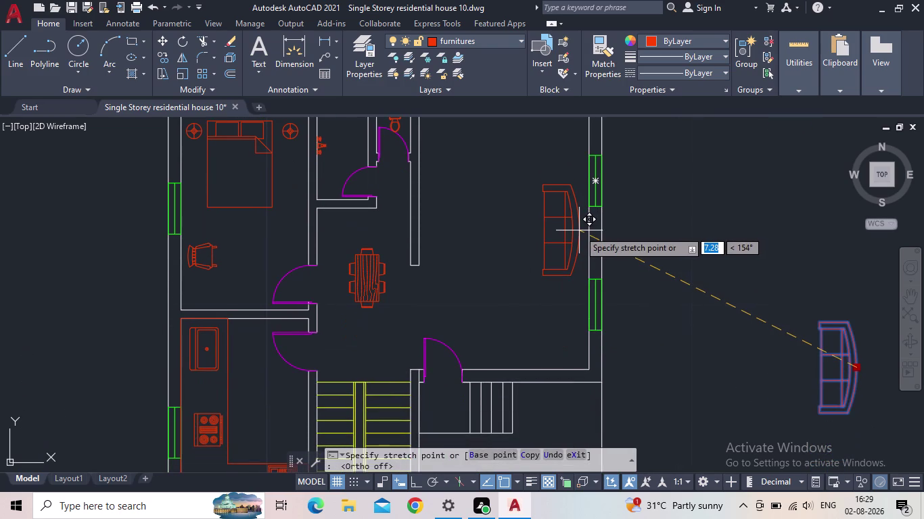
click(580, 223)
scroll(down, 3)
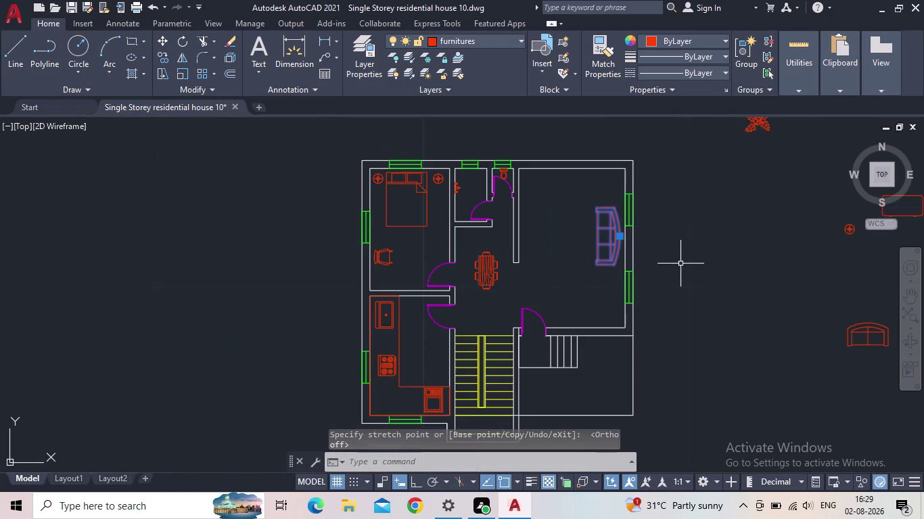
Move the smaller sofa along the living room's top wall.
middle_drag(680, 264, 581, 270)
click(758, 336)
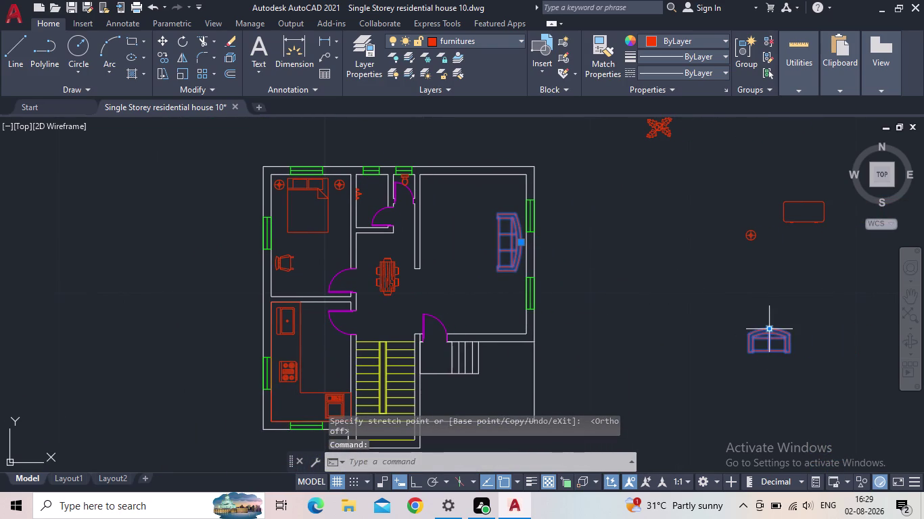
drag(767, 329, 760, 325)
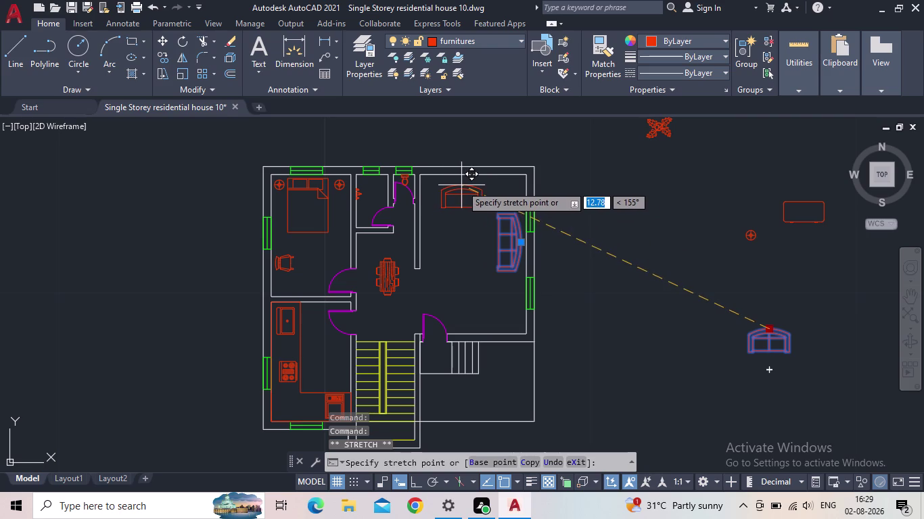
click(461, 185)
scroll(up, 3)
Nudge the long sofa into position and move the rectangular table into the living room.
middle_drag(494, 236, 504, 216)
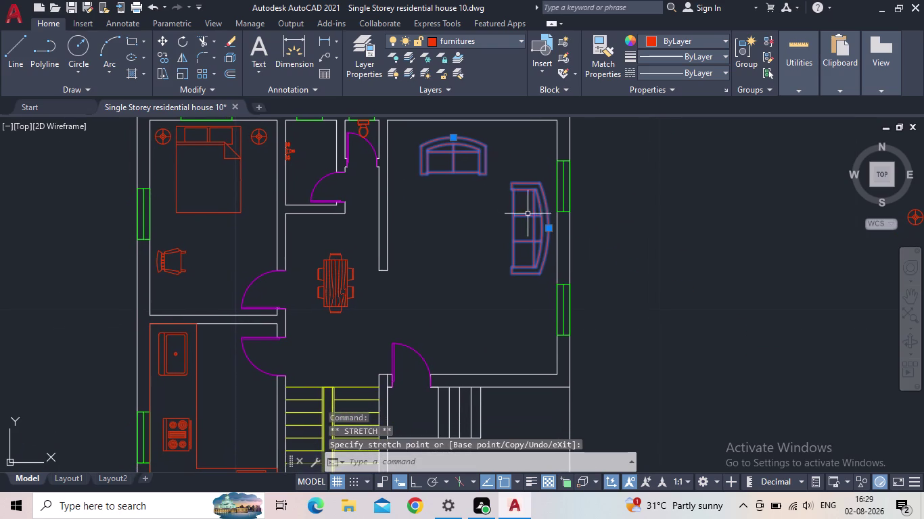
click(549, 230)
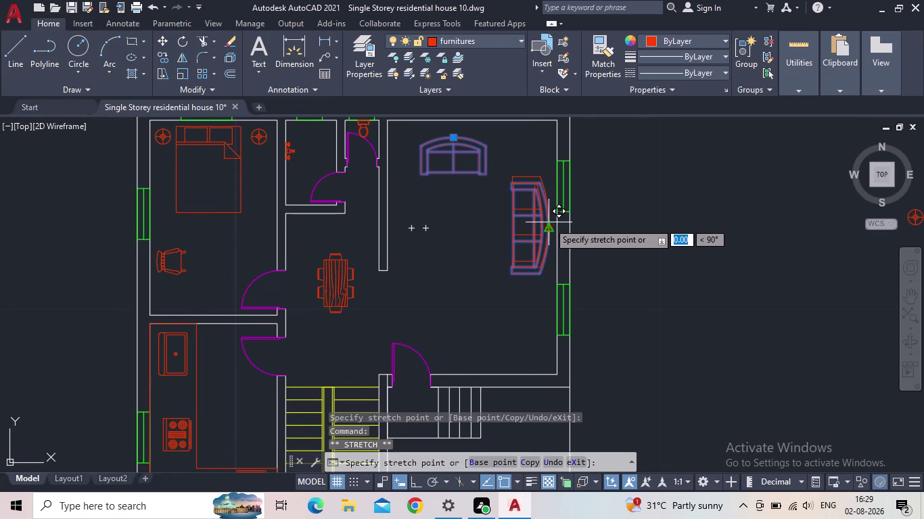
click(549, 223)
scroll(down, 3)
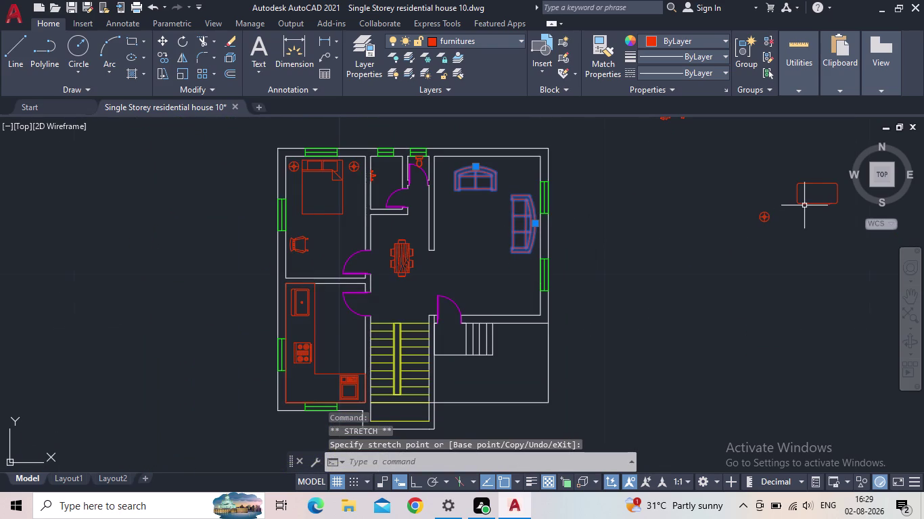
click(803, 206)
drag(815, 184, 806, 185)
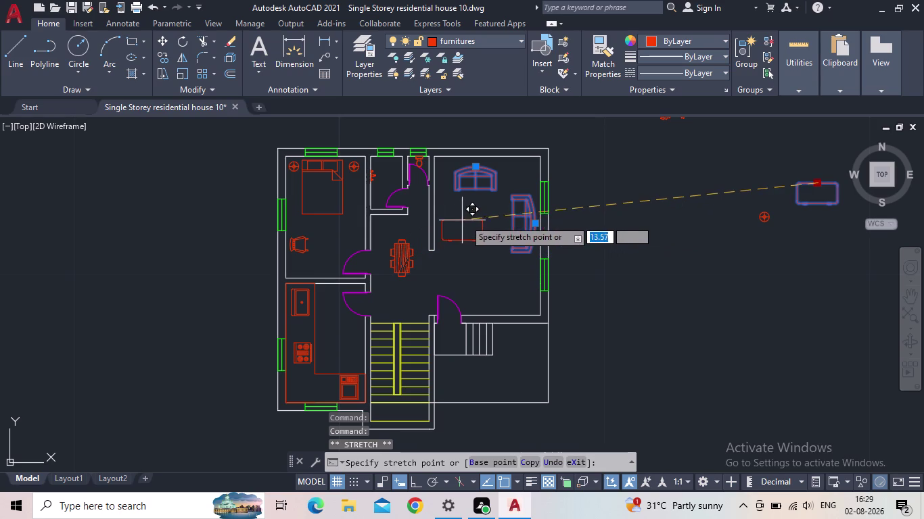
click(469, 216)
key(Escape)
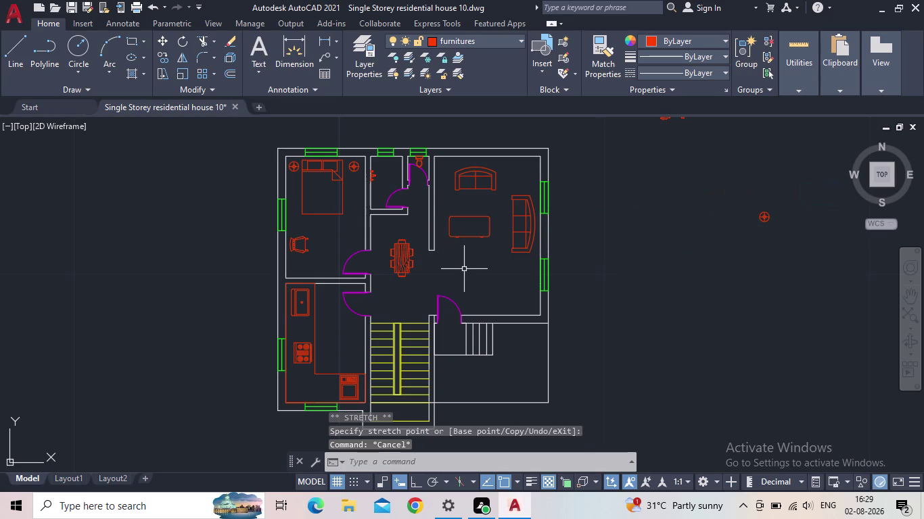
Try rotating the living room table with RO, then cancel the rotation.
click(471, 265)
click(461, 232)
key(r)
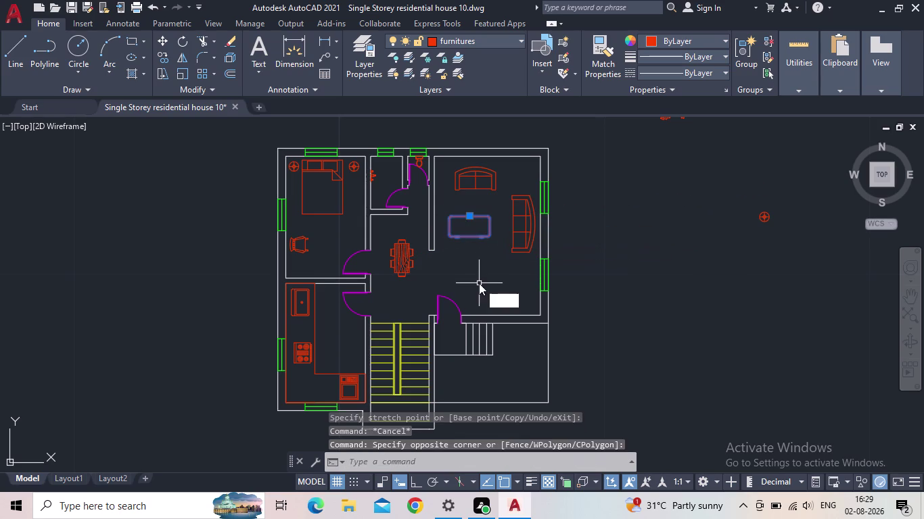
key(o)
key(Return)
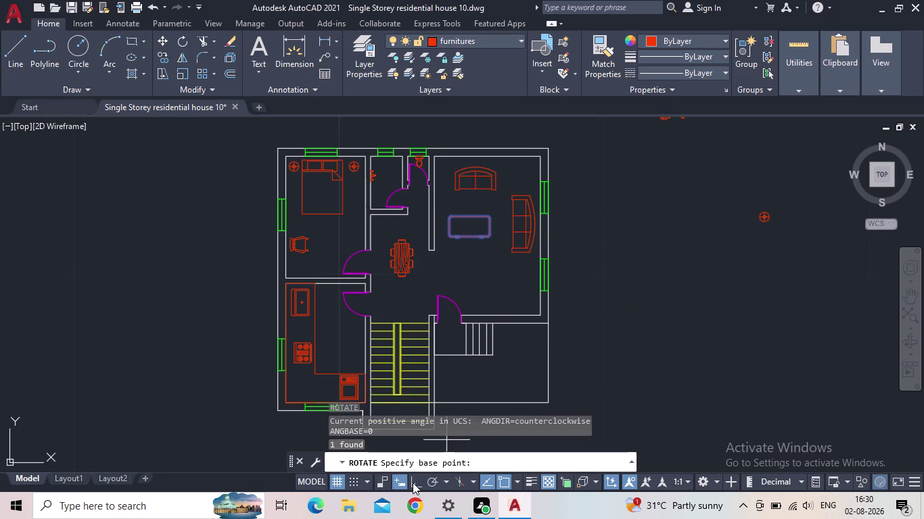
click(413, 483)
click(470, 236)
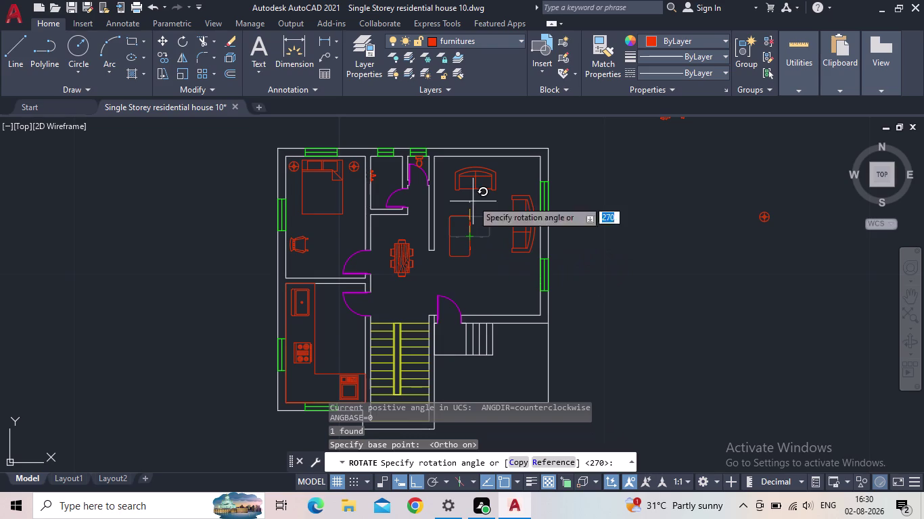
click(472, 198)
key(Escape)
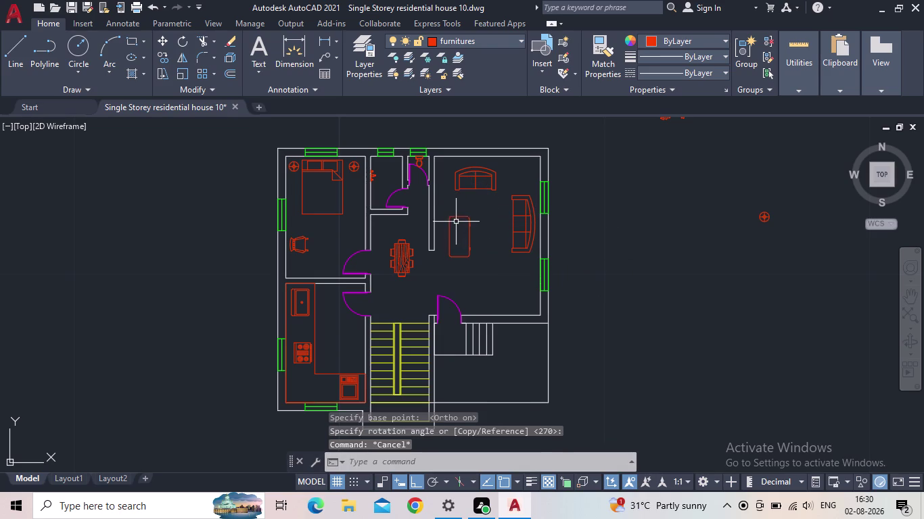
Grip-move the table further right in the living room.
click(448, 232)
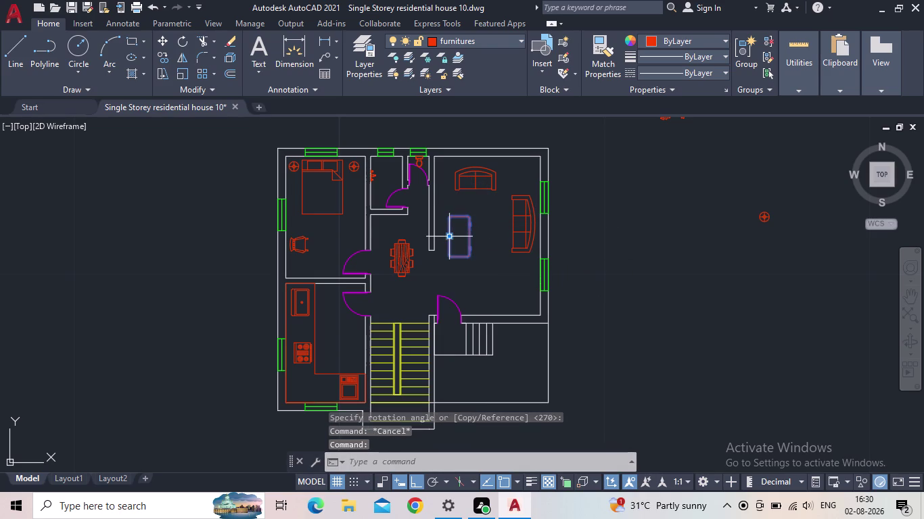
drag(449, 236, 455, 235)
click(474, 230)
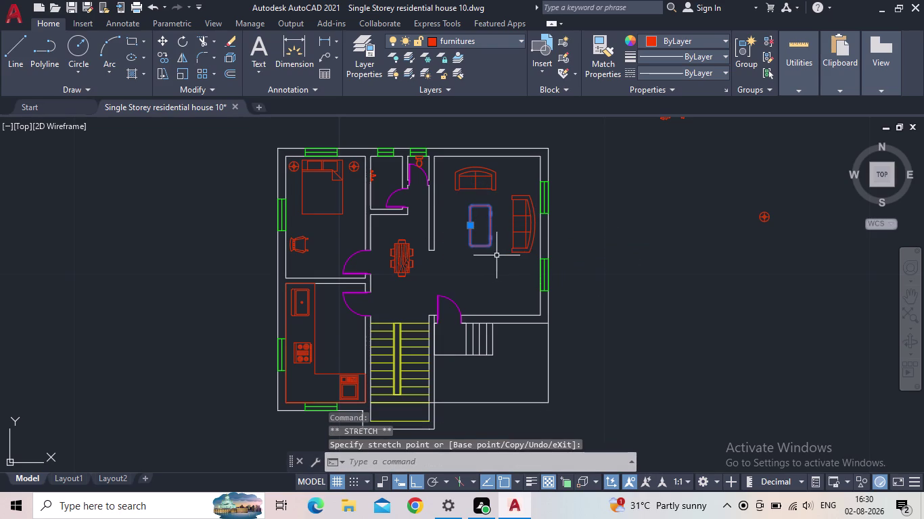
click(420, 481)
key(Escape)
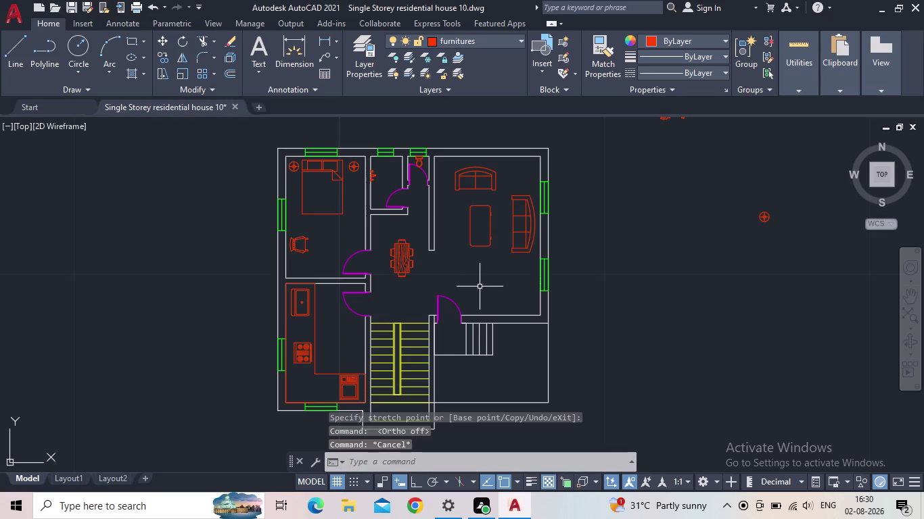
Place the table centred between the two sofas.
click(482, 256)
click(469, 225)
click(469, 225)
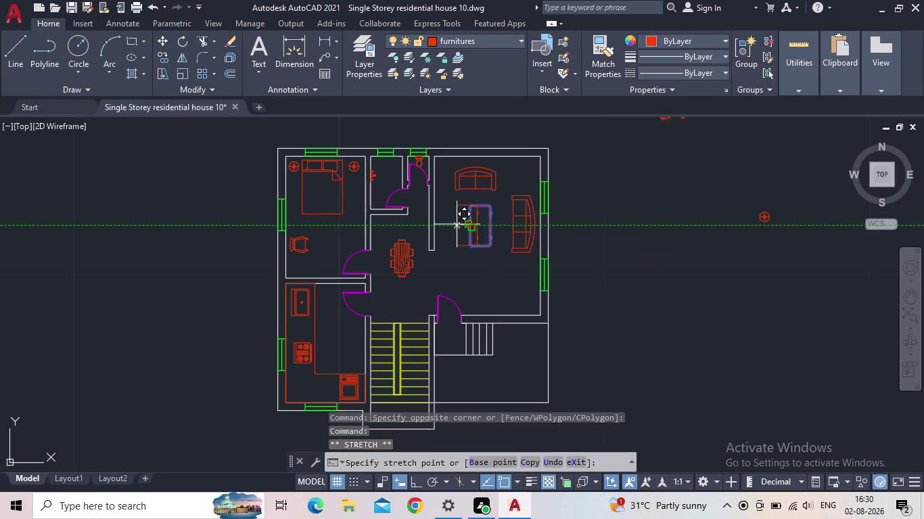
middle_drag(460, 232, 468, 257)
scroll(up, 3)
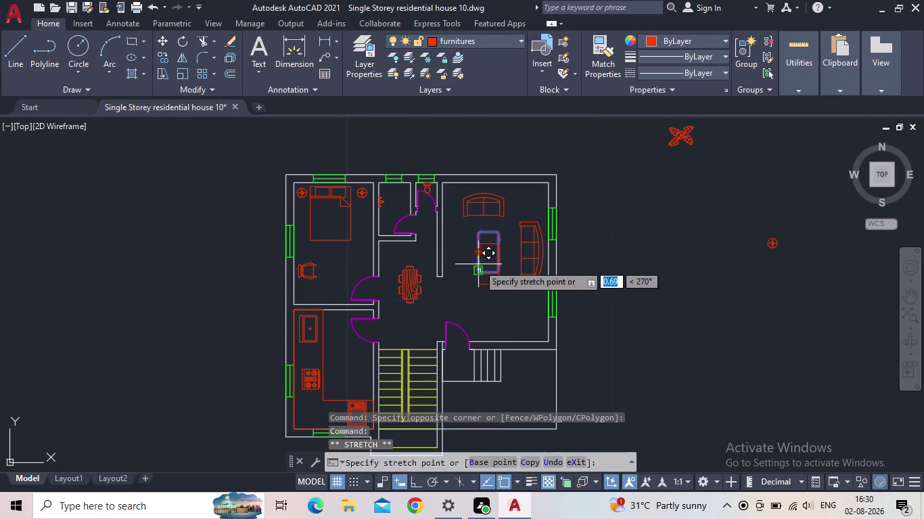
click(468, 251)
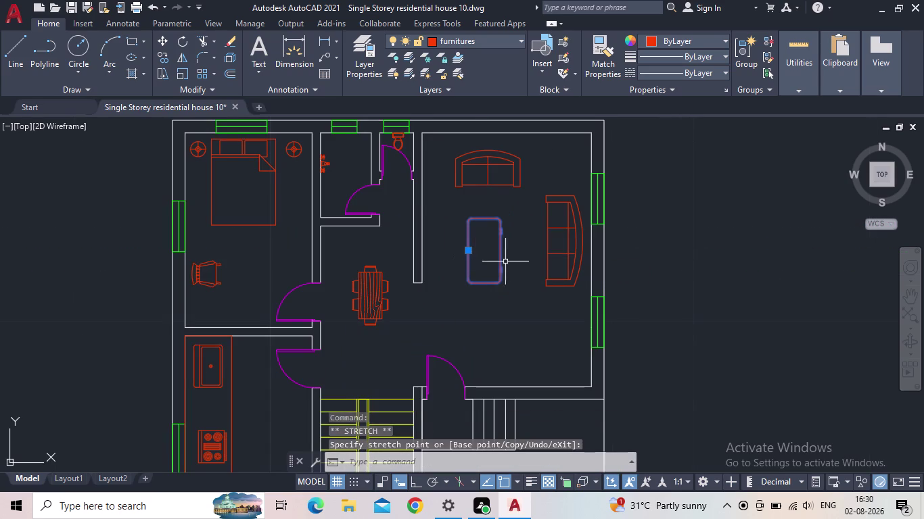
key(Escape)
Pan to the plant block above the plan and grab it to move it.
middle_click(509, 272)
scroll(down, 3)
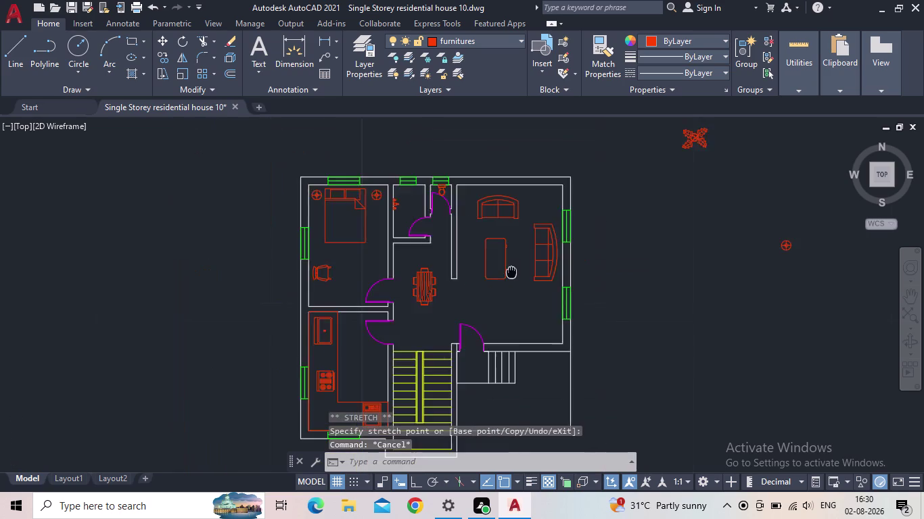
scroll(down, 3)
middle_click(507, 288)
scroll(up, 3)
middle_drag(512, 274, 447, 293)
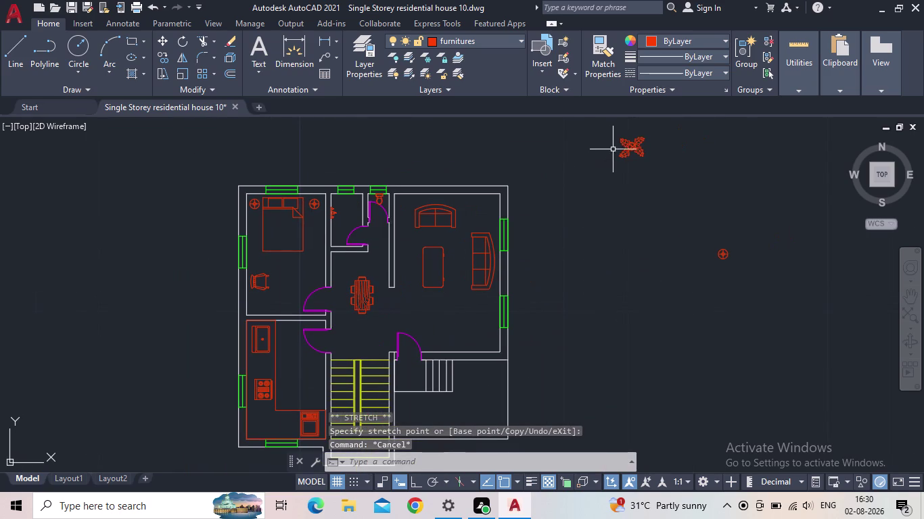
click(629, 143)
scroll(up, 3)
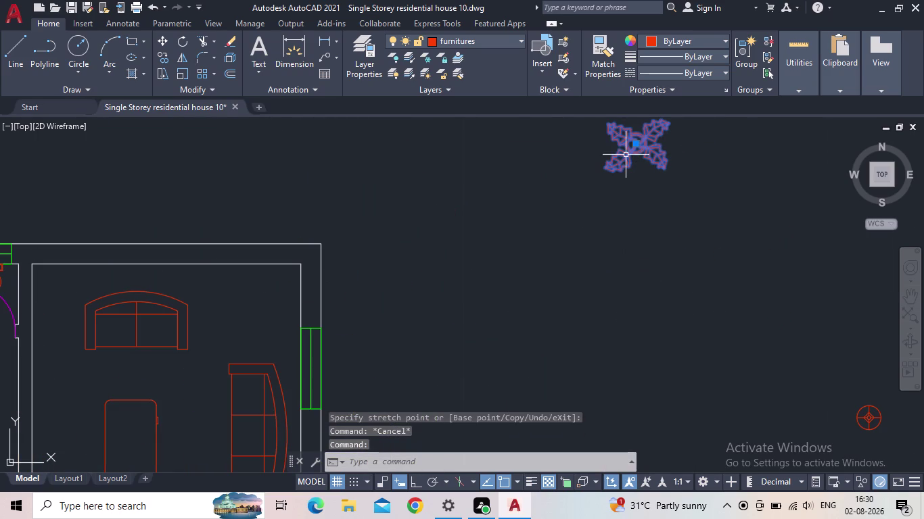
click(632, 142)
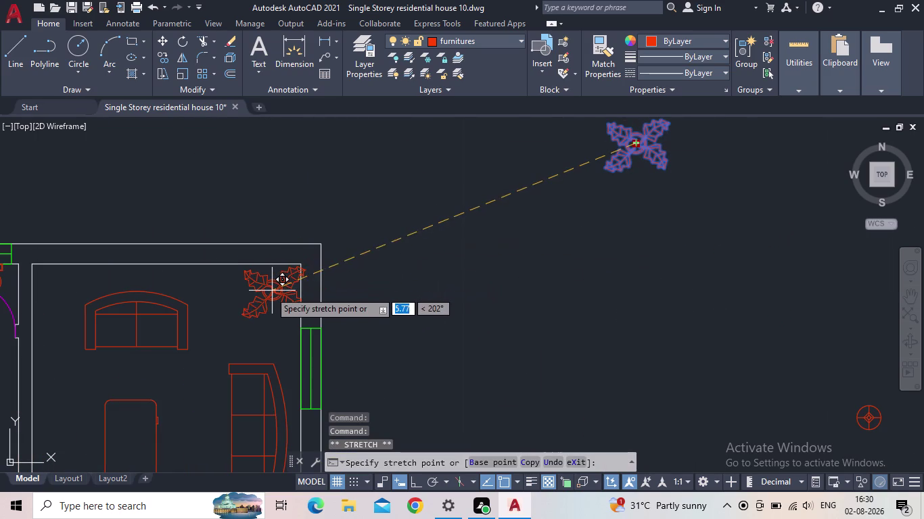
Drop the plant block into the living room's top-right corner.
click(258, 299)
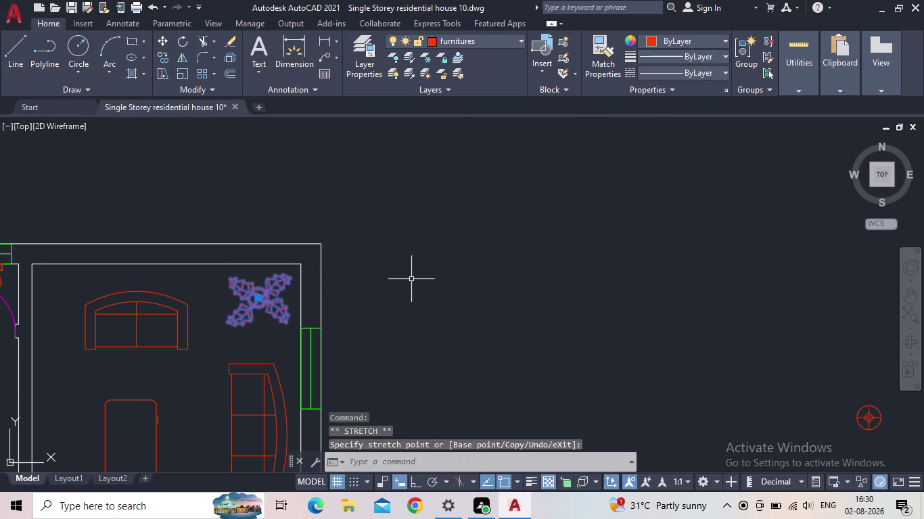
key(Escape)
scroll(down, 3)
middle_drag(433, 281, 417, 206)
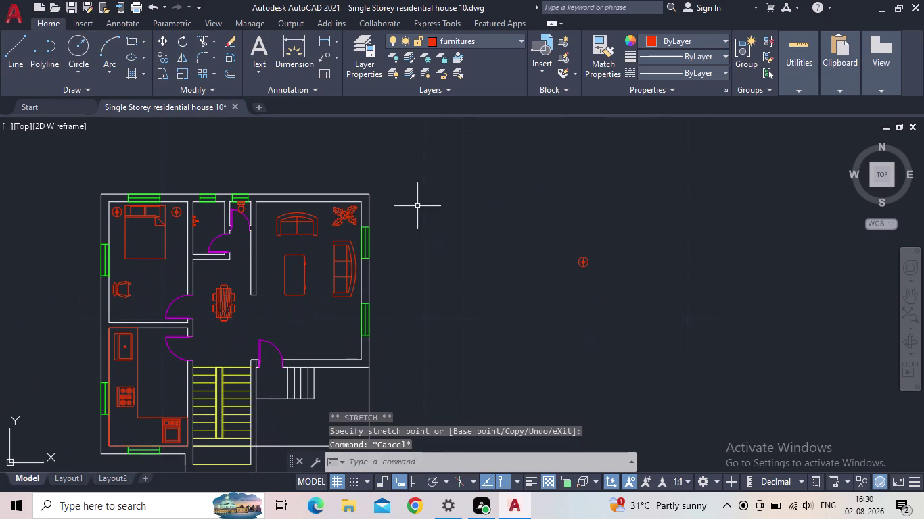
middle_click(484, 234)
Delete the stray circle marker to the right of the plan.
drag(599, 272, 589, 261)
click(576, 249)
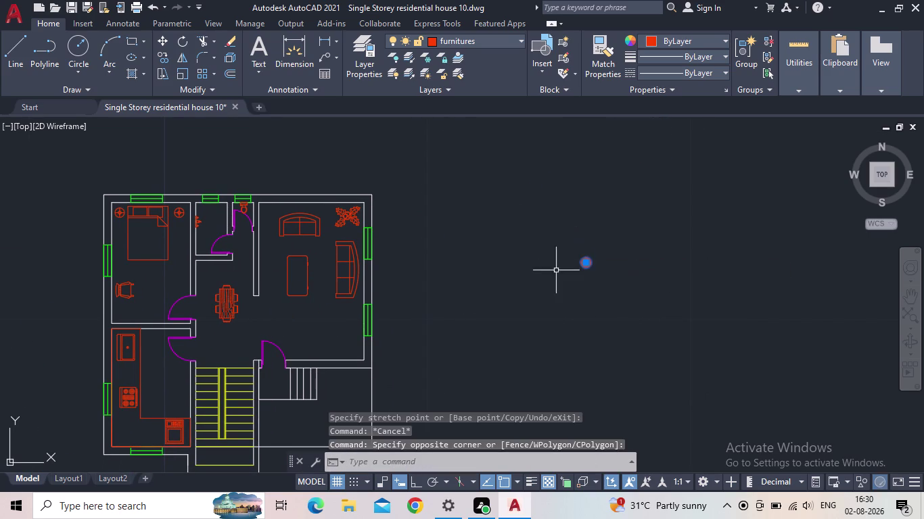
key(Delete)
scroll(up, 3)
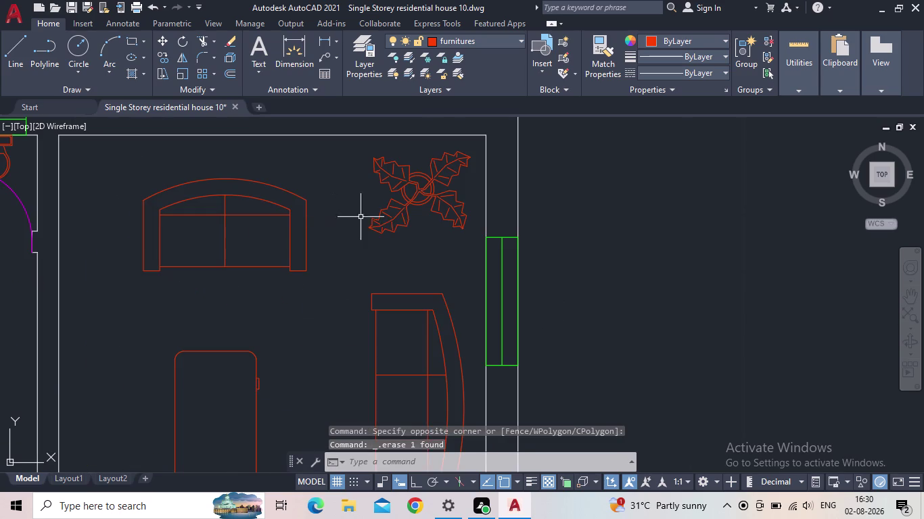
Reselect and deselect the plant block, then open Layer Properties.
click(411, 225)
click(391, 191)
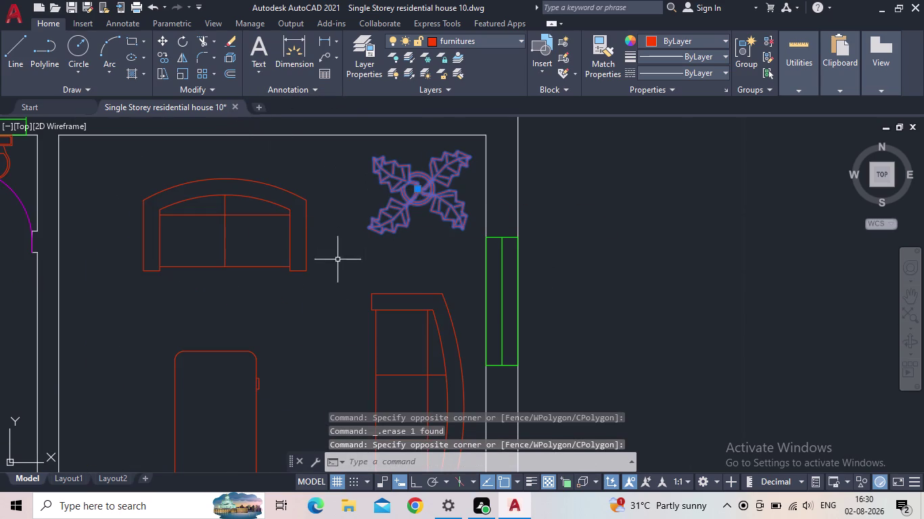
scroll(down, 3)
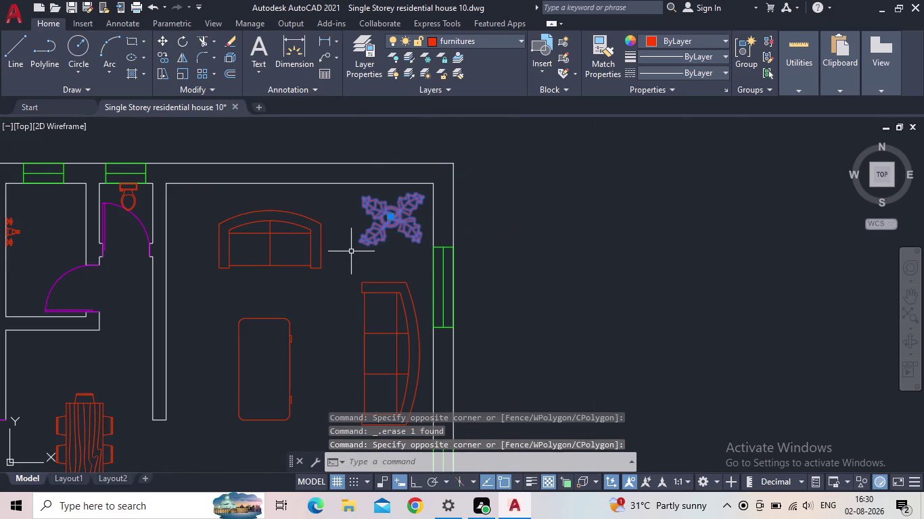
key(Escape)
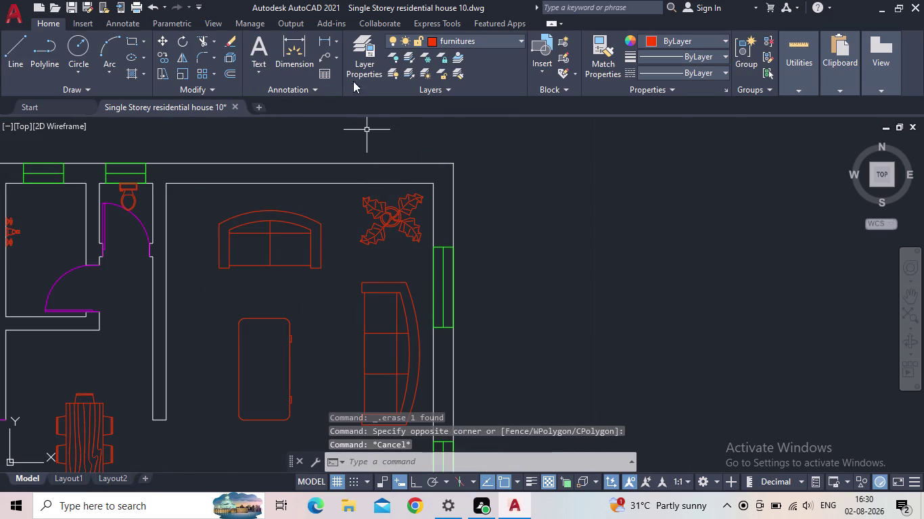
click(361, 64)
Create a new layer named 'flower'.
click(258, 205)
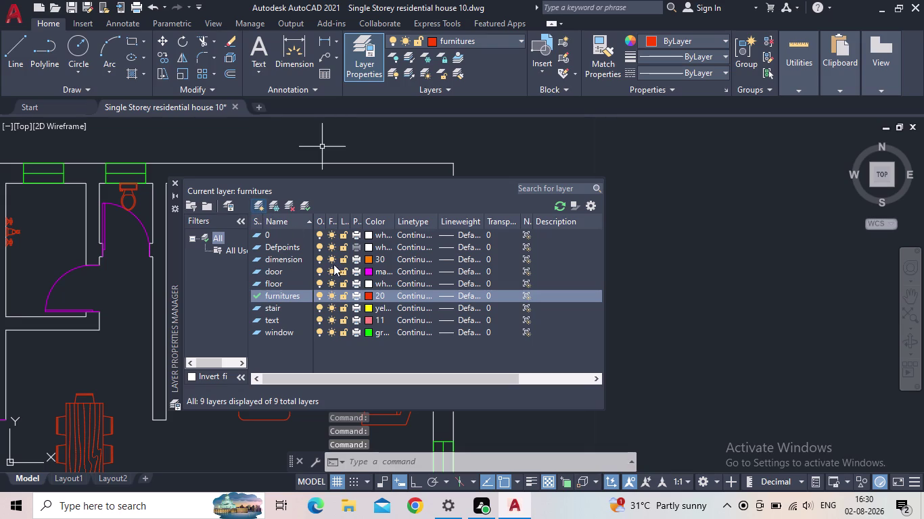
text(flow)
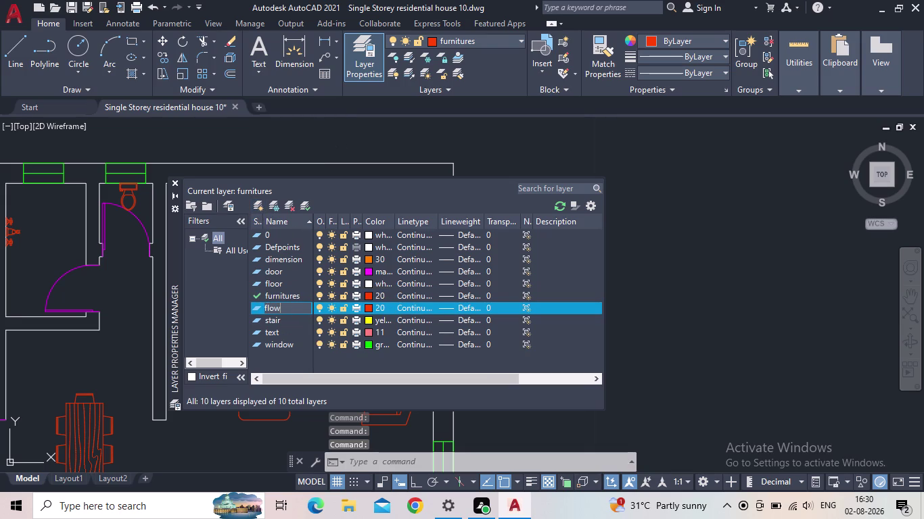
text(er)
key(Return)
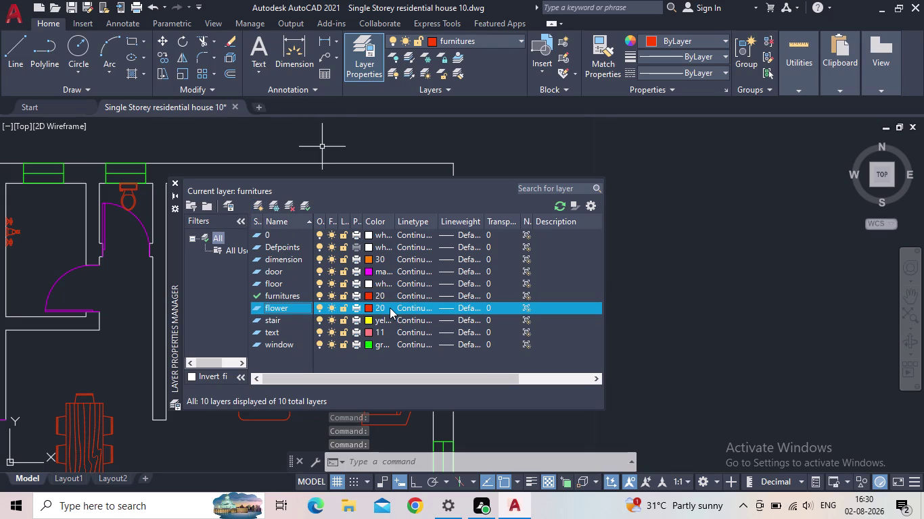
Give the flower layer light green colour 70, close the manager, and select the plant.
click(366, 309)
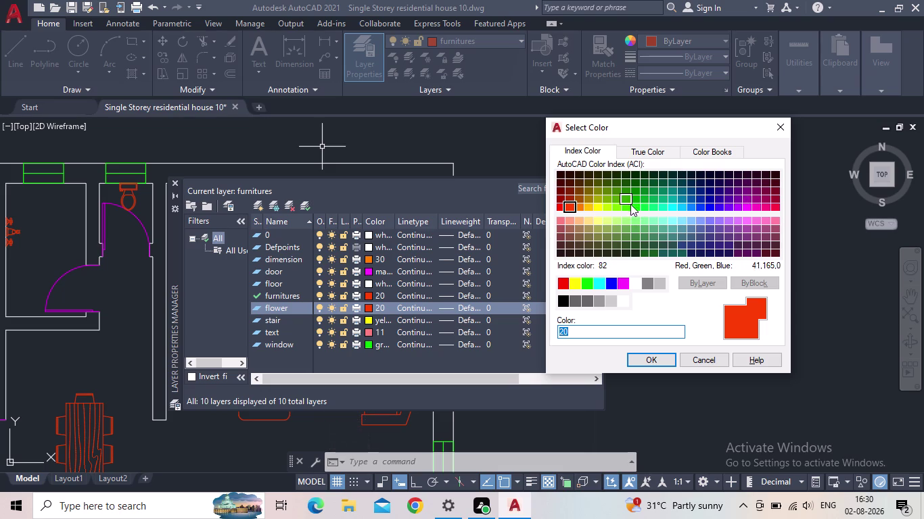
click(622, 201)
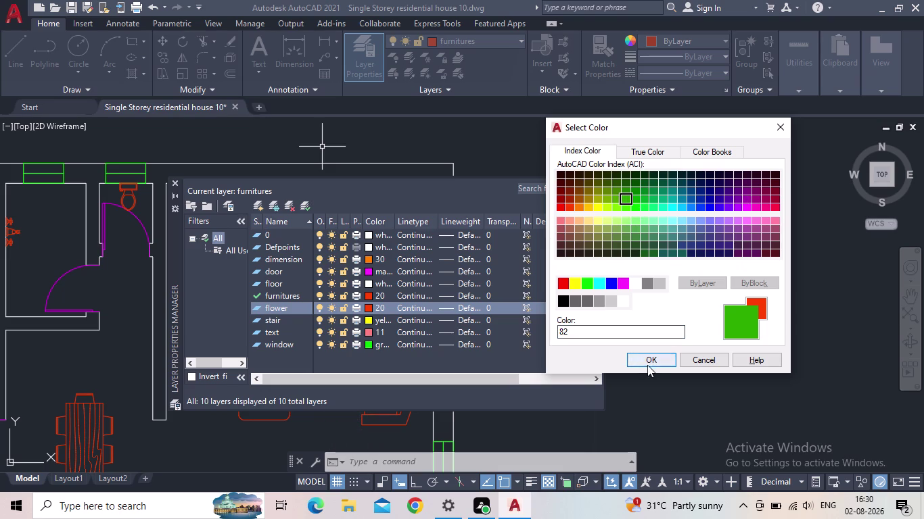
click(619, 206)
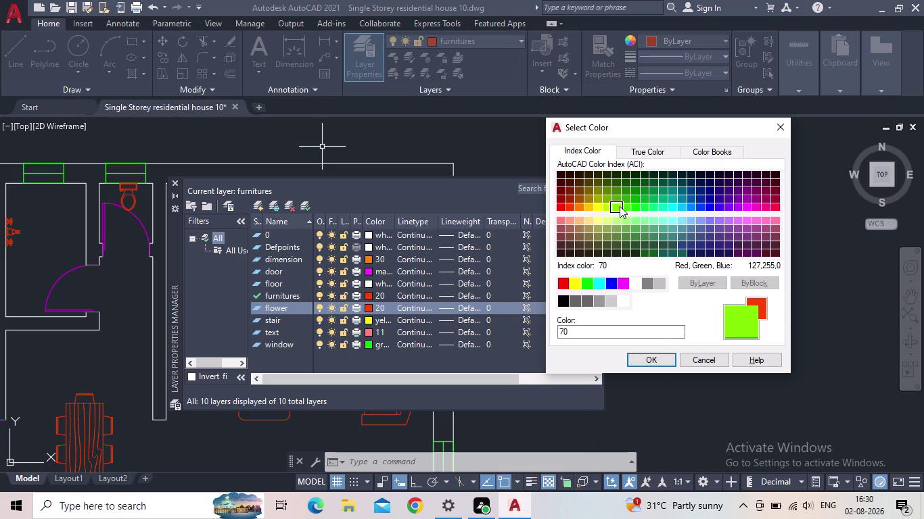
click(656, 354)
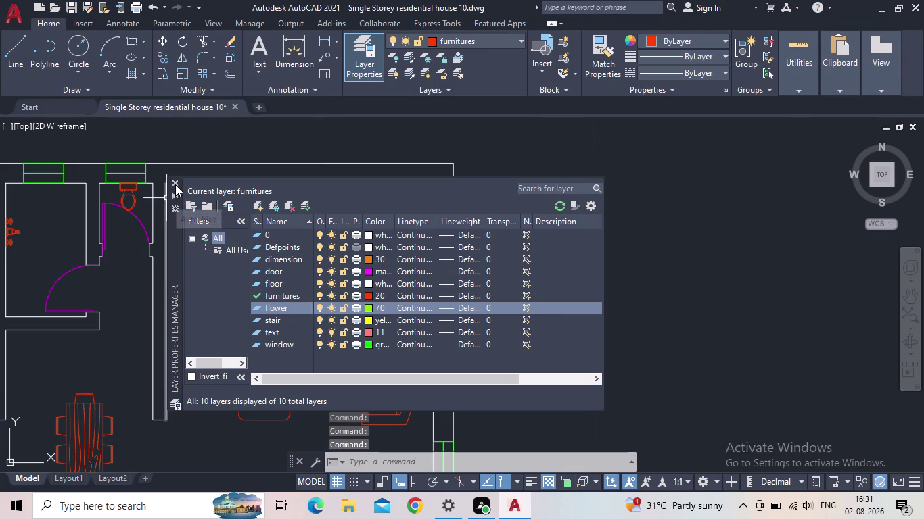
click(175, 180)
click(399, 205)
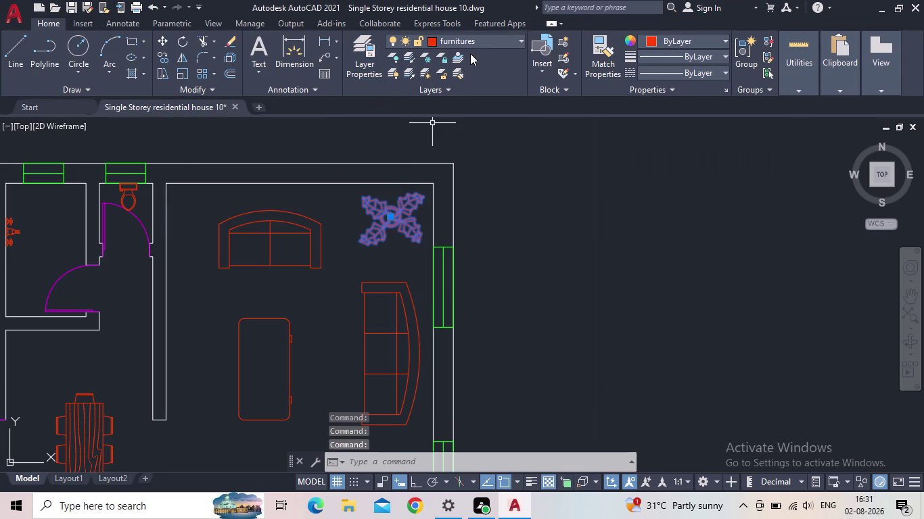
Put the plant block on the flower layer and start a CO copy of it.
click(470, 41)
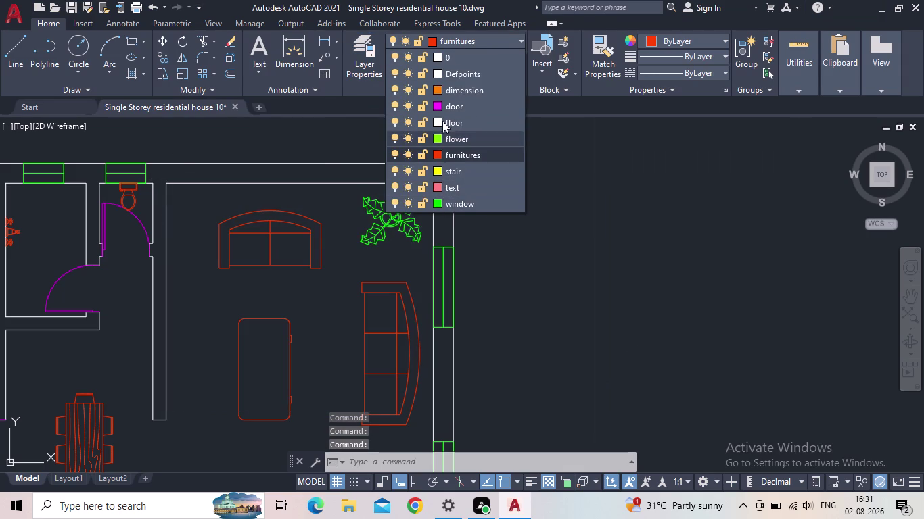
click(448, 134)
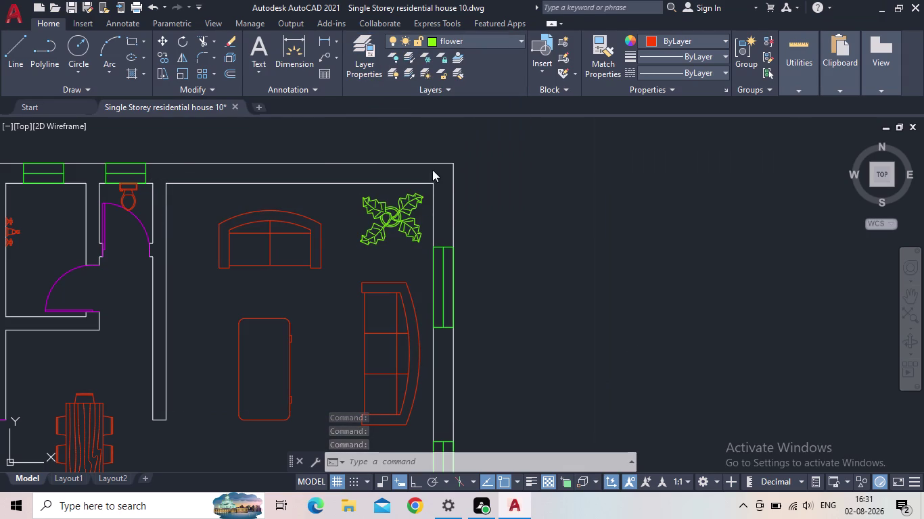
key(c)
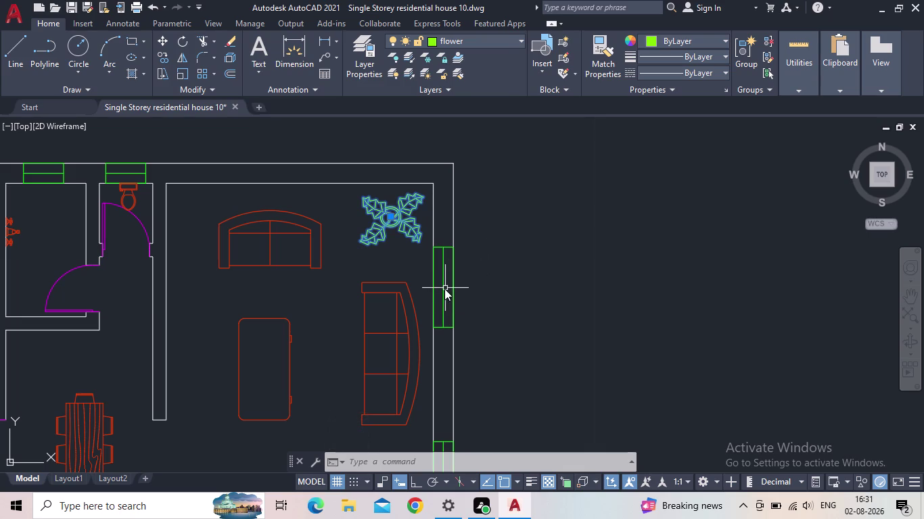
key(o)
key(Return)
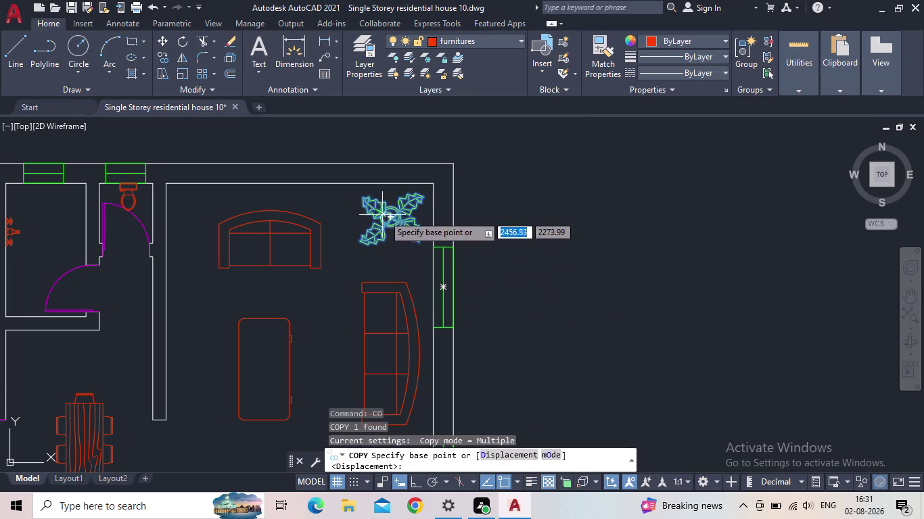
Set the copy base point on the plant and pan toward the staircase.
click(387, 219)
middle_drag(179, 289, 358, 288)
scroll(down, 3)
middle_drag(357, 303, 420, 268)
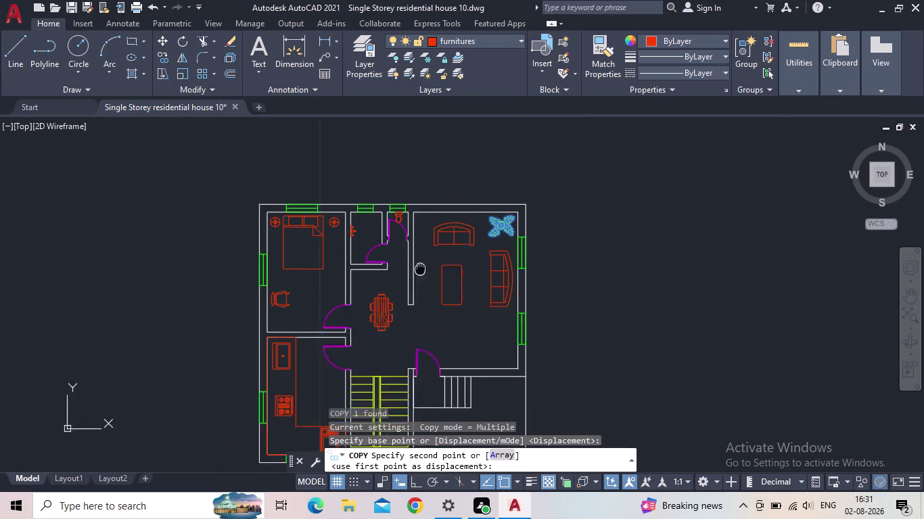
middle_drag(420, 268, 441, 259)
scroll(up, 3)
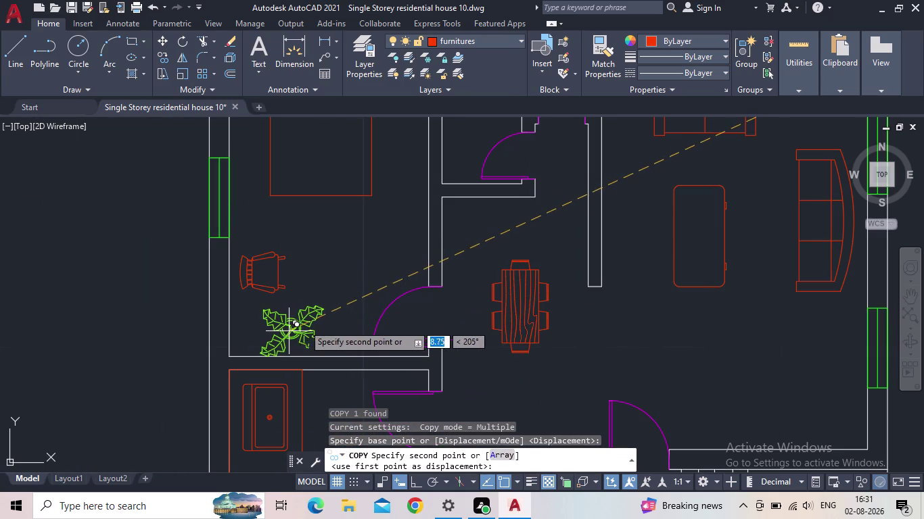
scroll(down, 3)
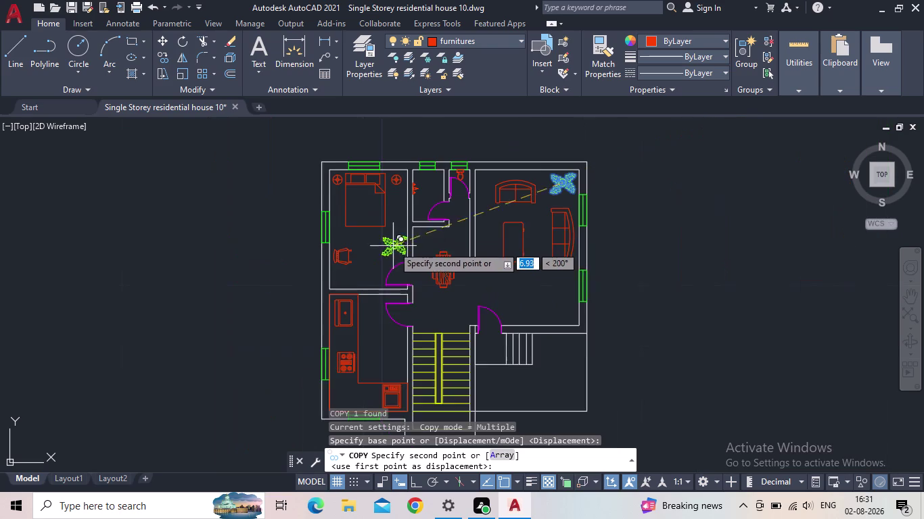
middle_drag(394, 208, 393, 164)
middle_drag(452, 308, 405, 279)
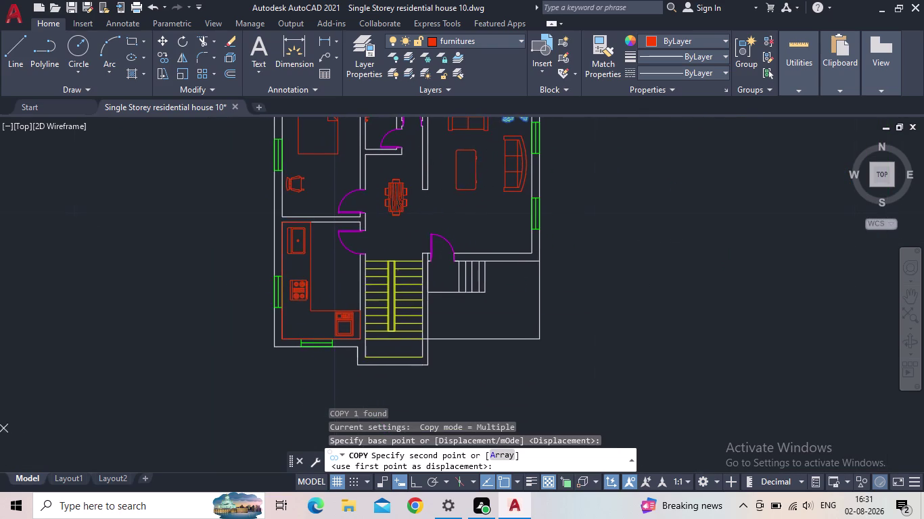
Place the flower copy beside the short steps and select it.
scroll(up, 3)
scroll(up, 3)
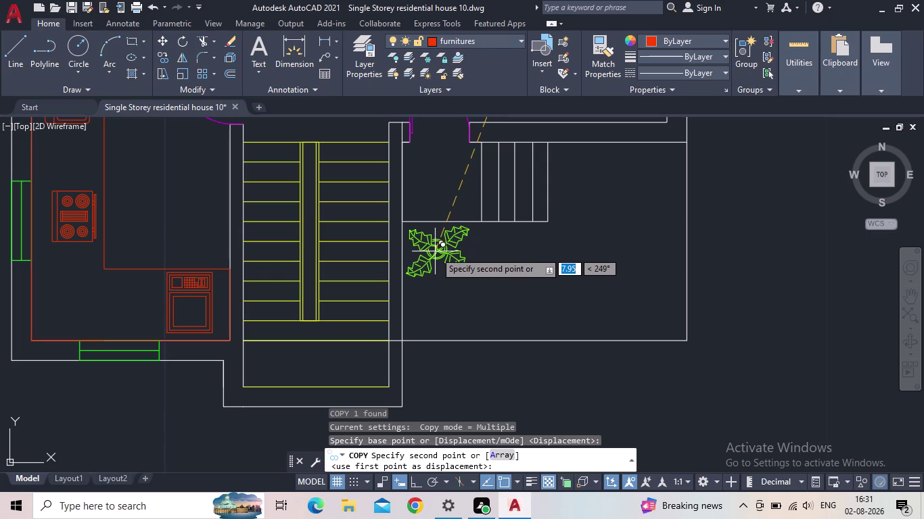
scroll(down, 3)
middle_drag(561, 247, 562, 247)
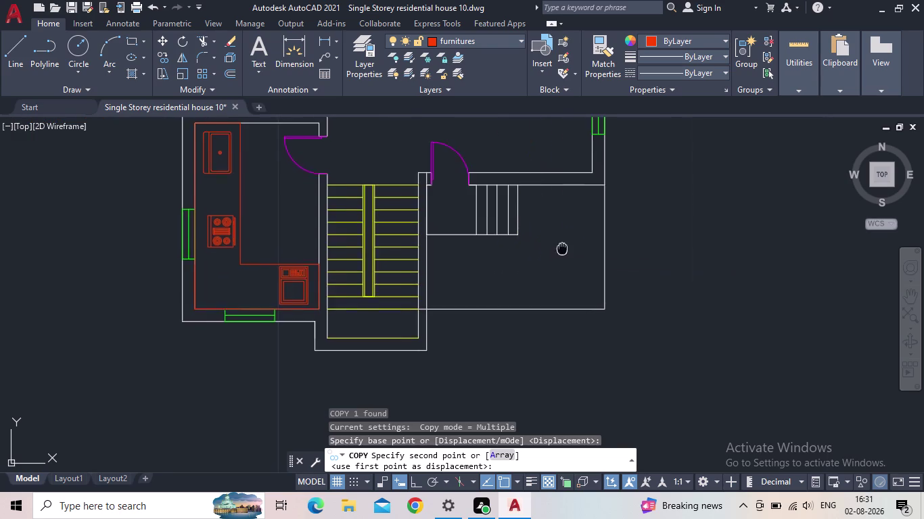
middle_drag(562, 248, 526, 282)
scroll(up, 3)
scroll(up, 3)
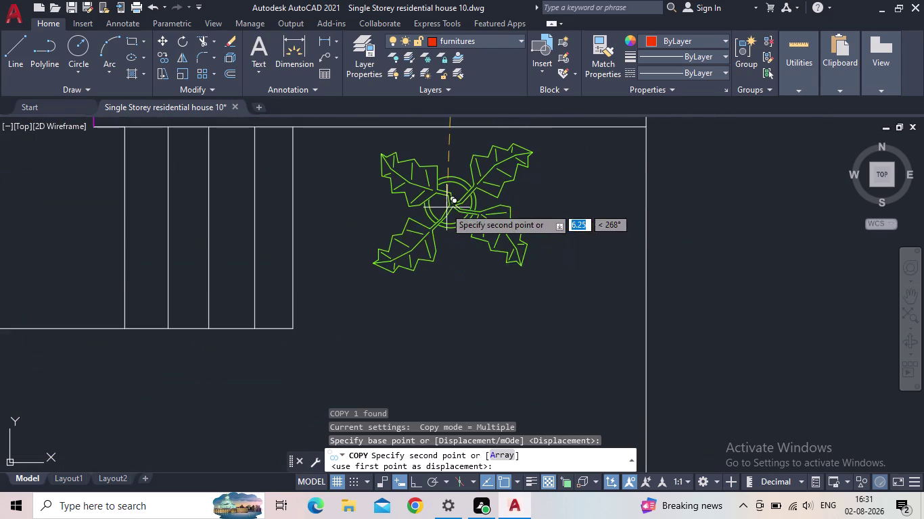
scroll(down, 3)
middle_drag(453, 205, 461, 238)
scroll(up, 3)
click(436, 230)
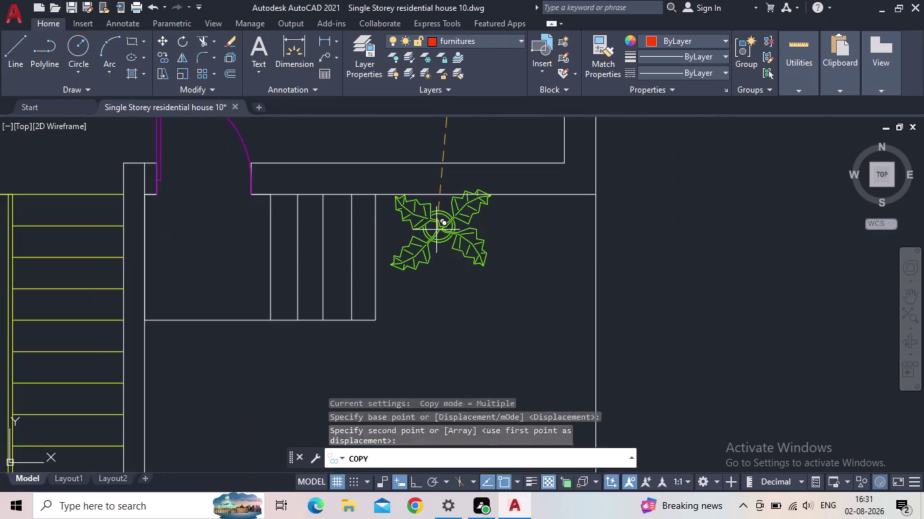
key(Escape)
click(428, 232)
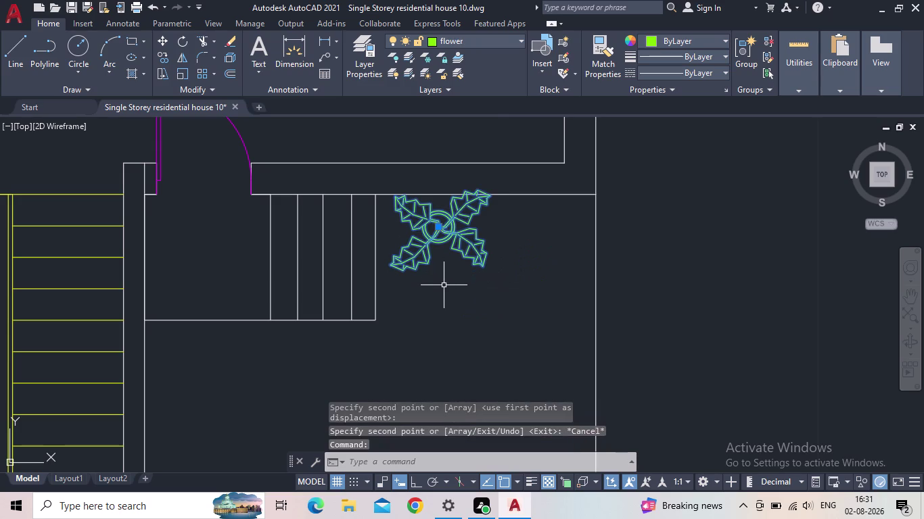
Scale the copied flower down about its centre with SC.
key(s)
key(c)
key(space)
drag(433, 225, 439, 239)
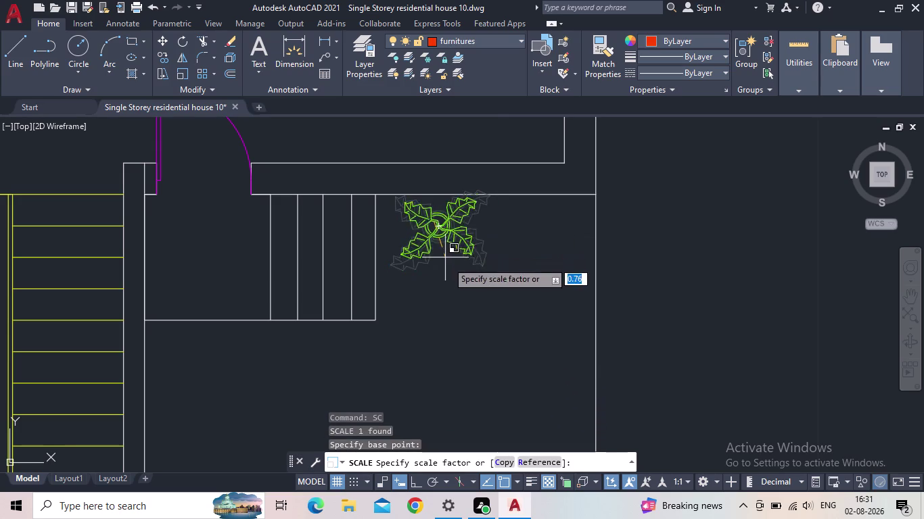
click(440, 248)
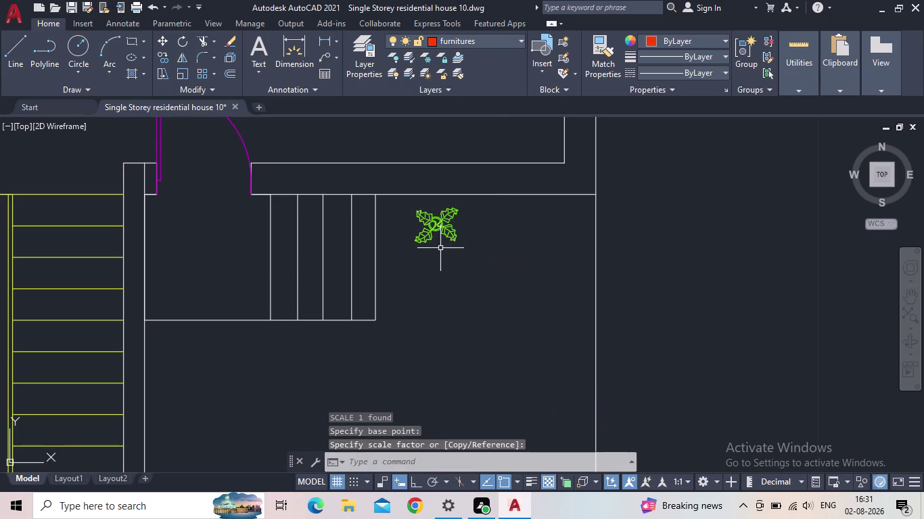
Move the small flower into the steps' top corner and begin copying it with CO.
click(436, 224)
click(436, 223)
click(405, 213)
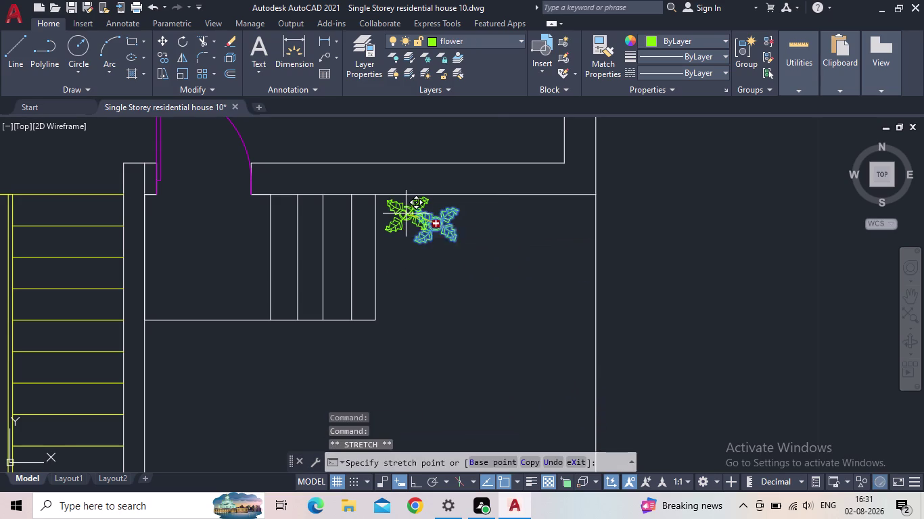
key(Escape)
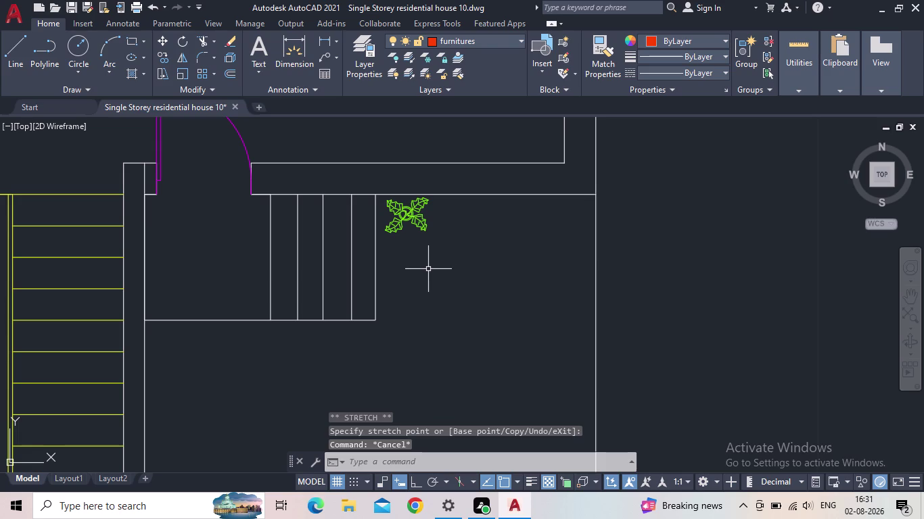
key(c)
key(o)
key(Return)
click(405, 216)
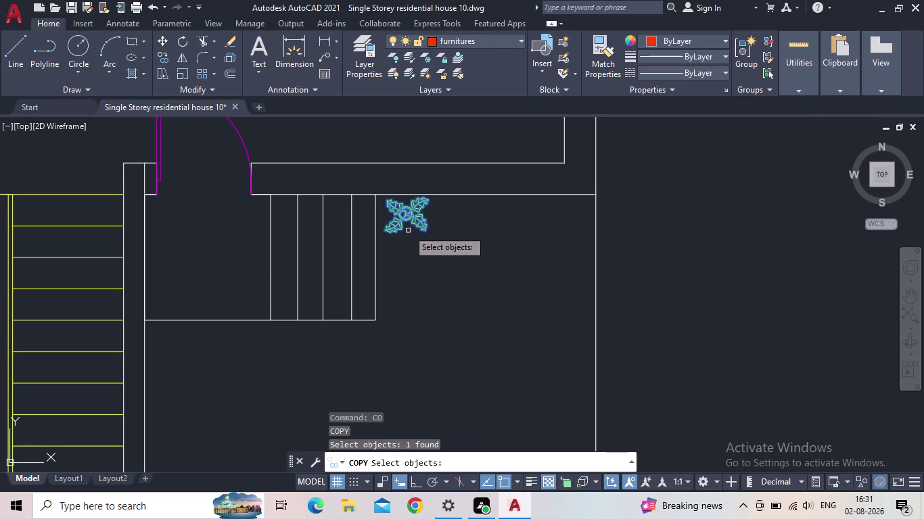
Copy the small flower down near the bottom of the short steps.
key(space)
drag(409, 214, 406, 220)
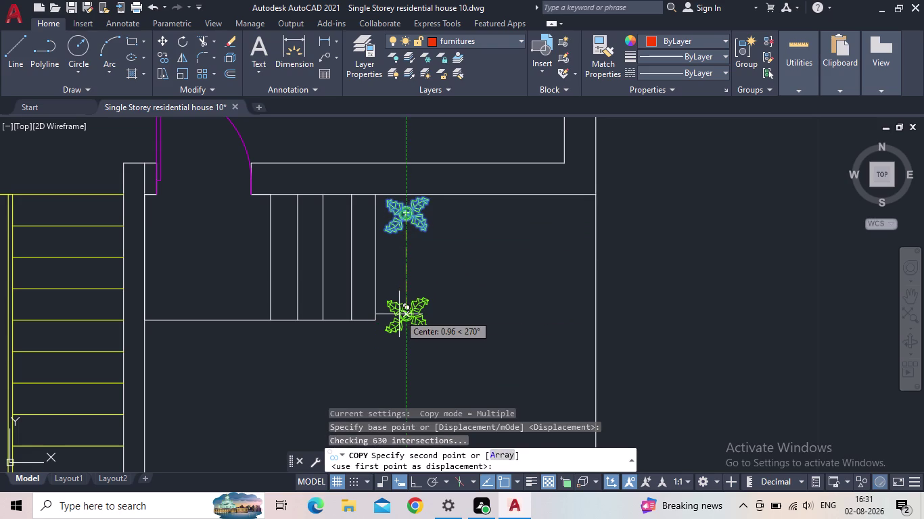
click(397, 313)
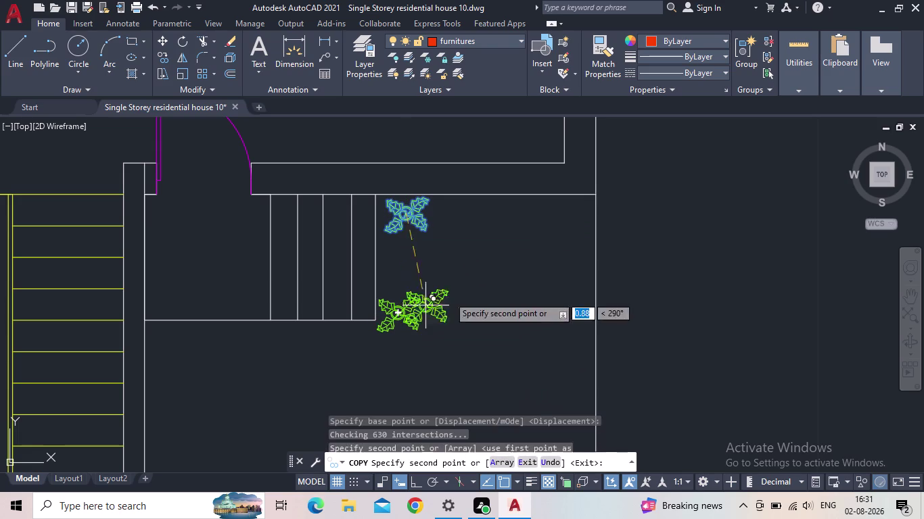
key(Escape)
scroll(down, 3)
middle_click(456, 294)
scroll(up, 3)
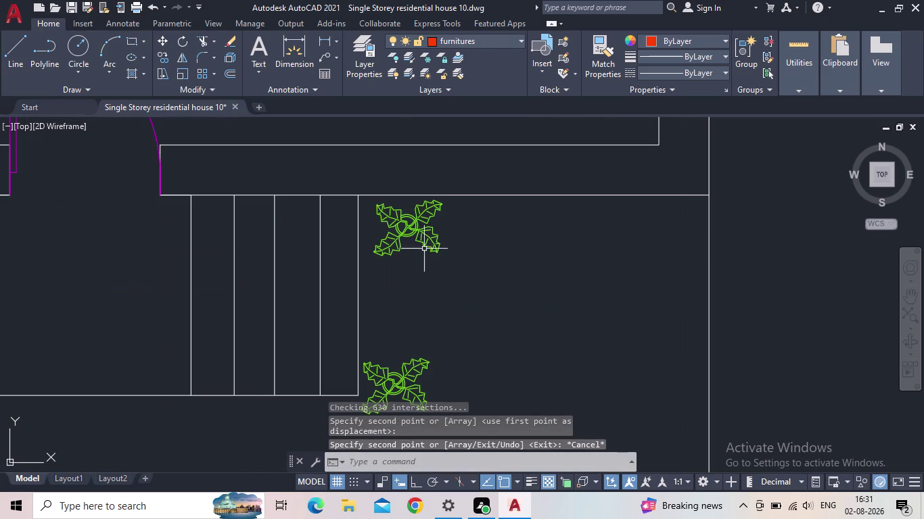
Nudge the upper flower into its final spot and save the drawing.
click(403, 224)
click(407, 226)
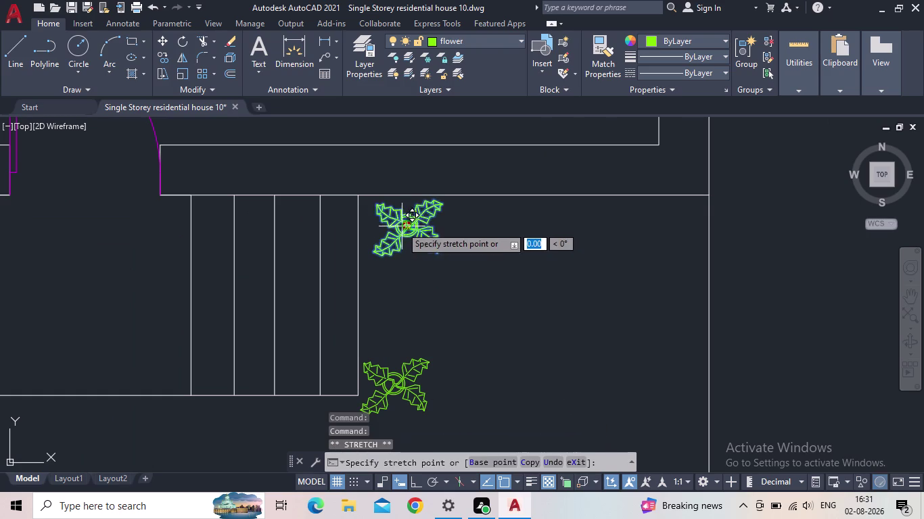
click(399, 228)
key(Escape)
scroll(down, 3)
middle_click(439, 296)
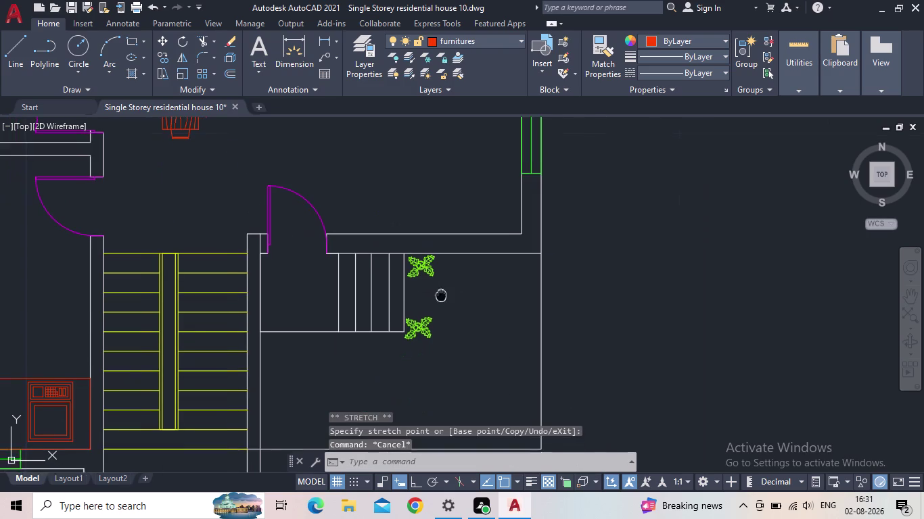
scroll(up, 3)
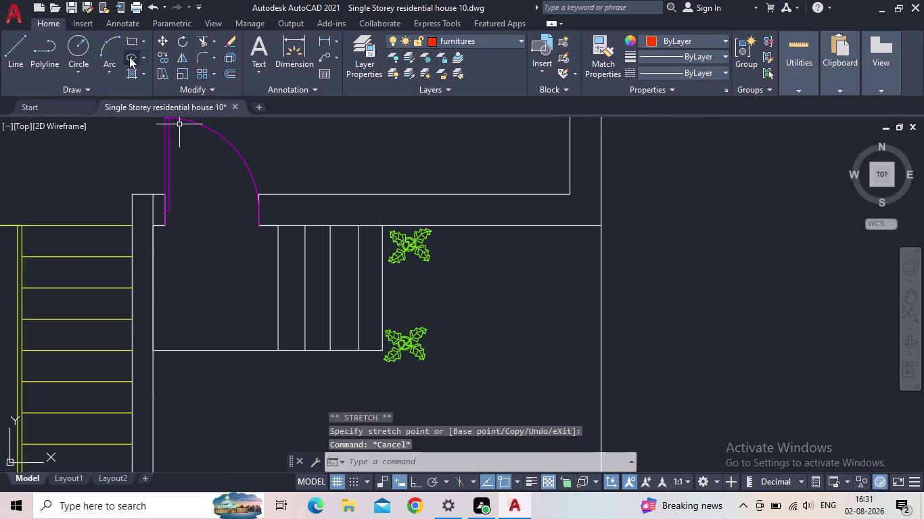
click(75, 11)
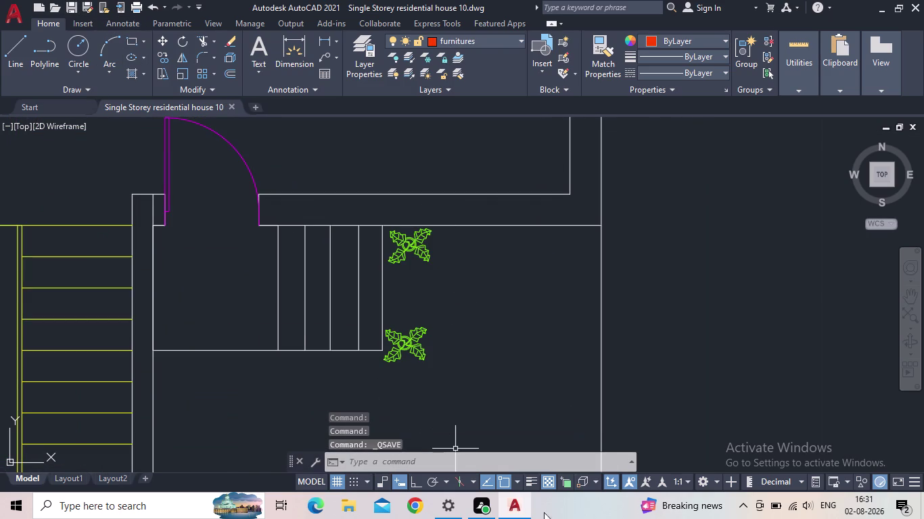